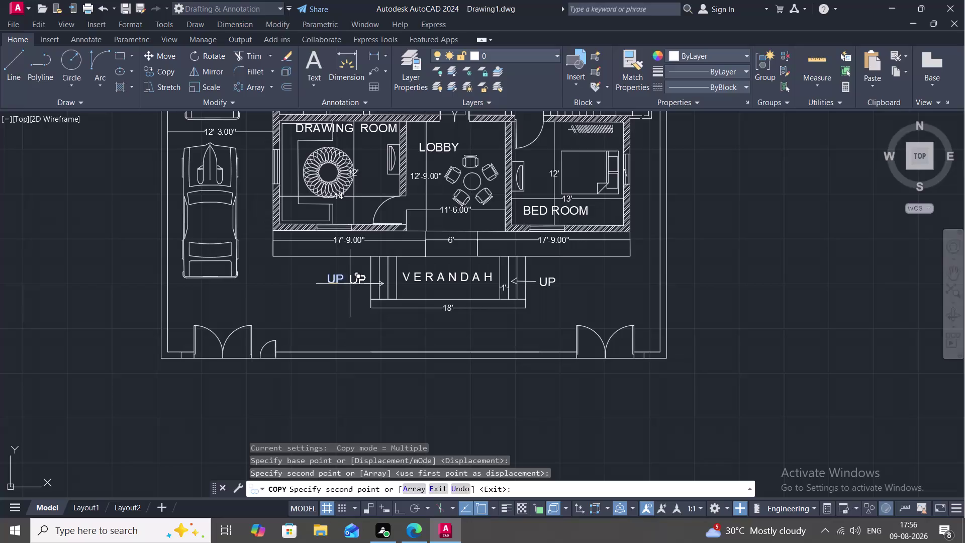
Cancel the copy and delete the duplicate UP label beside the verandah's left steps.
click(349, 284)
key(Escape)
click(329, 284)
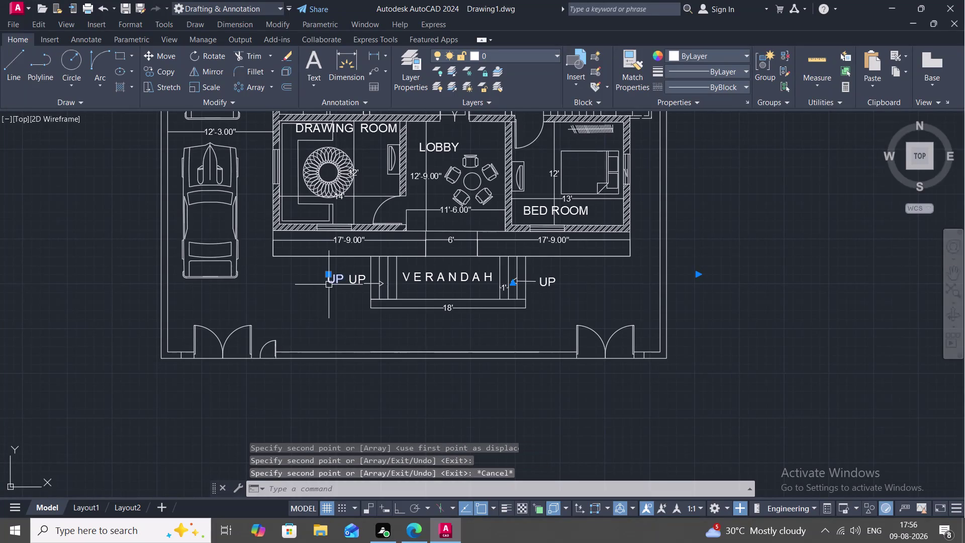
key(Delete)
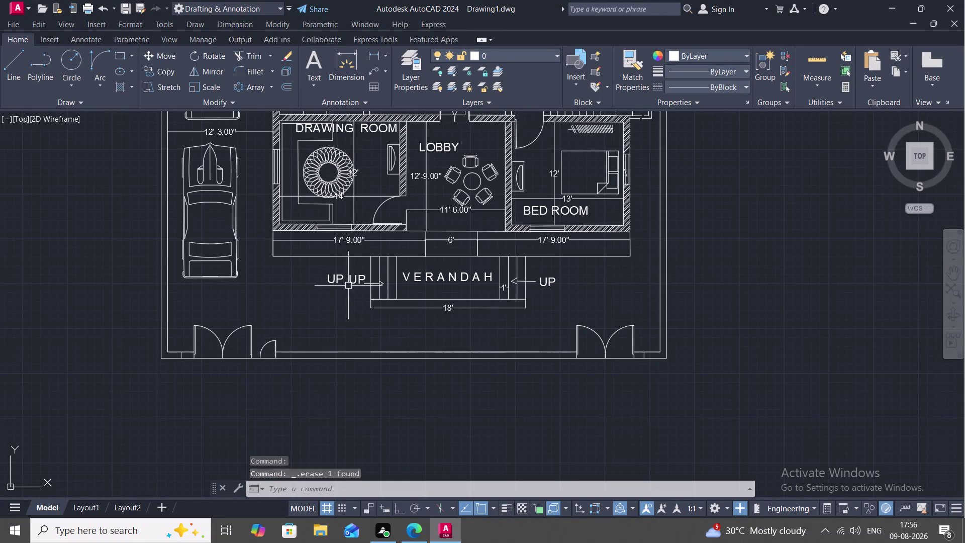
click(333, 281)
key(Delete)
Zoom to check the verandah and cancel the repeated erase.
scroll(down, 3)
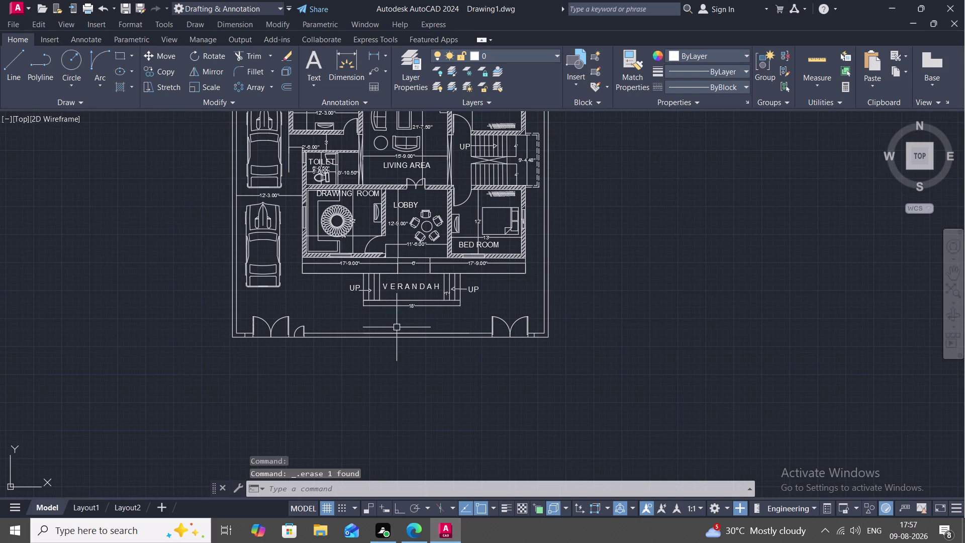
scroll(down, 3)
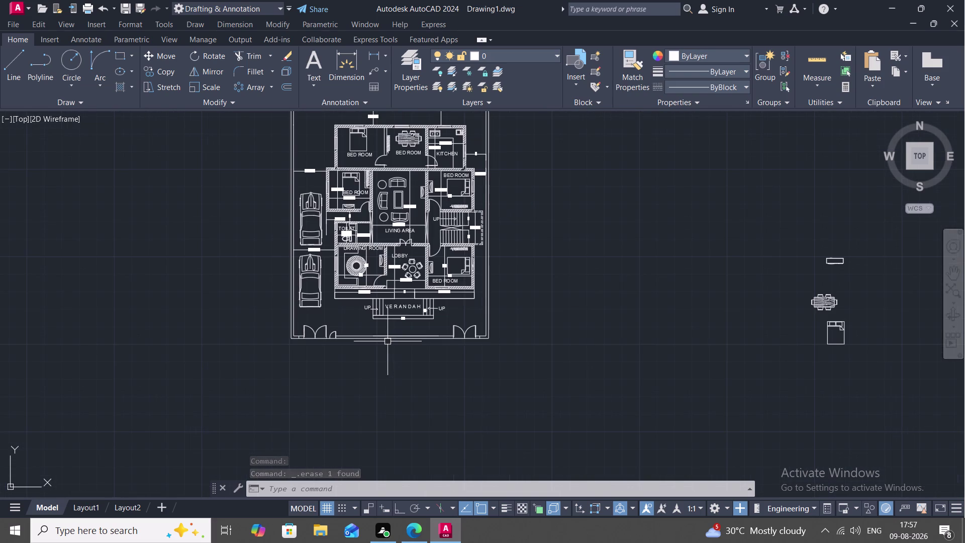
scroll(up, 3)
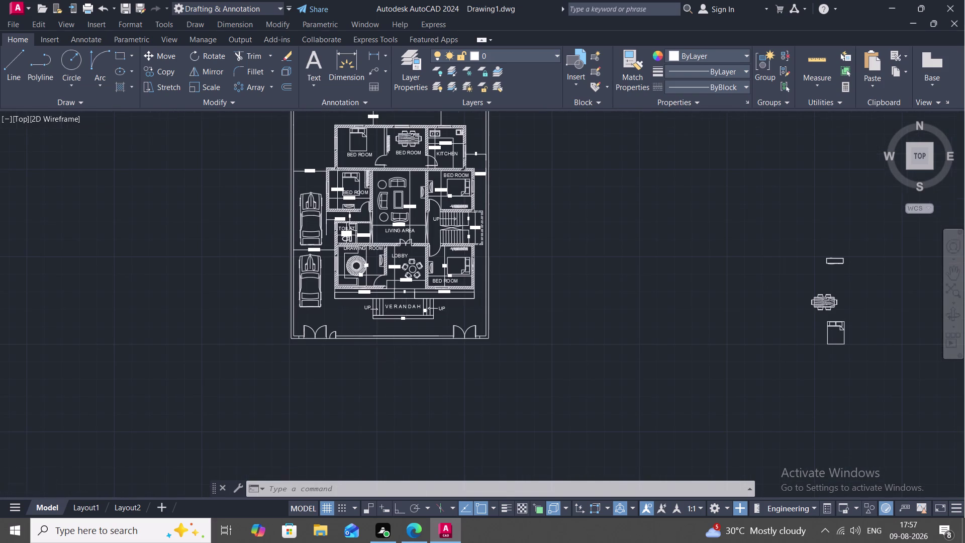
scroll(up, 3)
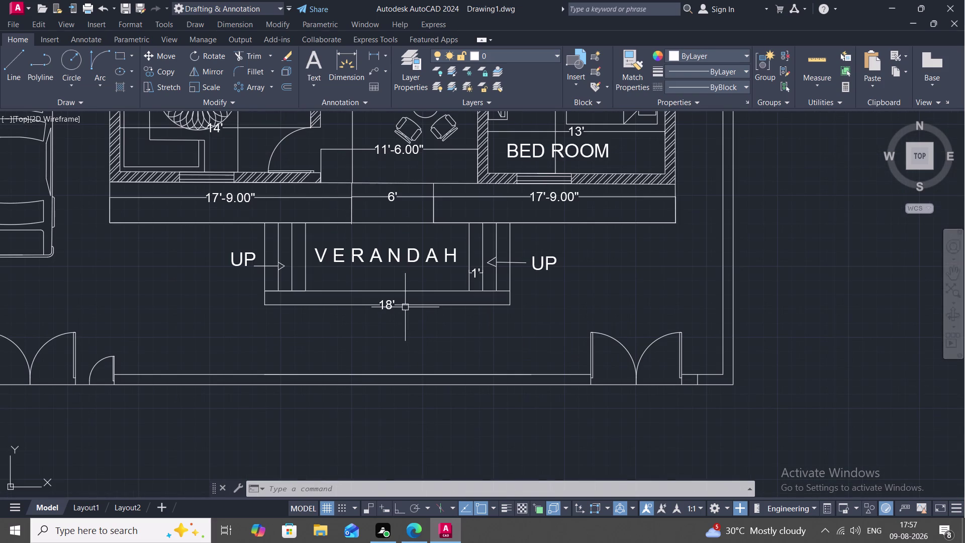
key(space)
key(Escape)
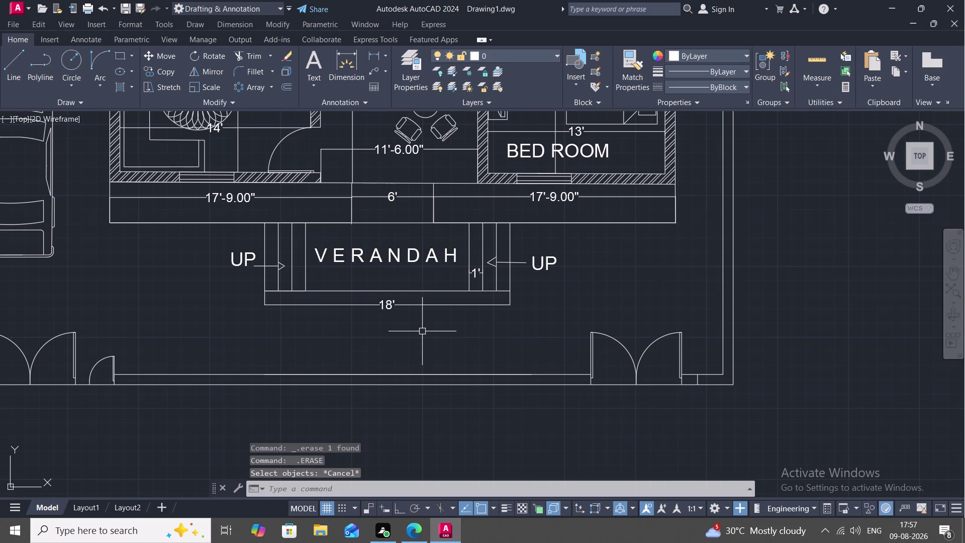
click(372, 51)
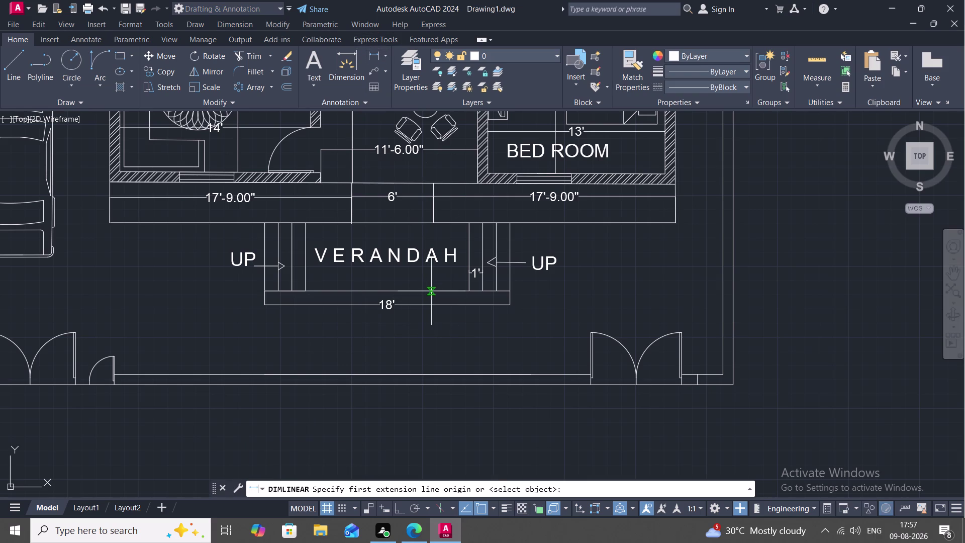
Add the 6'-1.50" dimension from the verandah front edge to the front boundary.
click(434, 290)
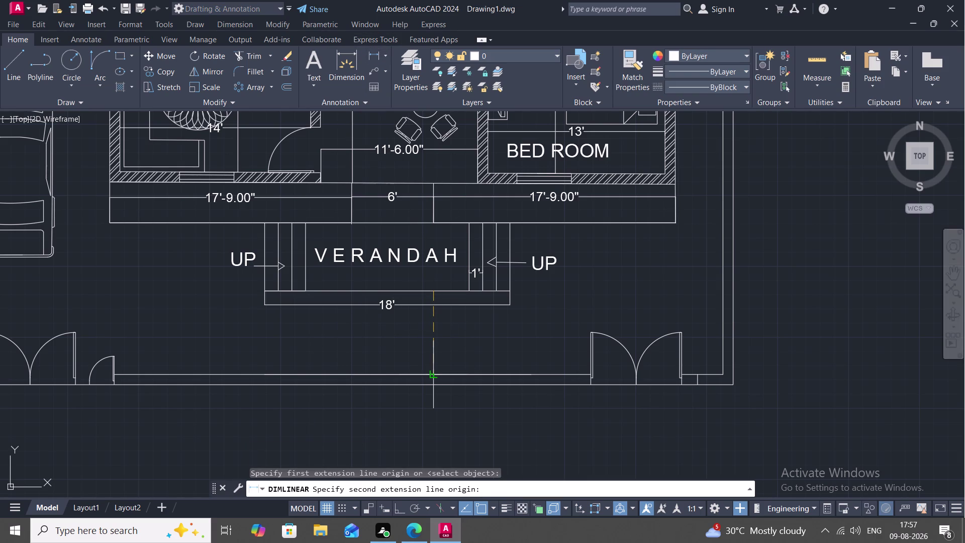
click(433, 373)
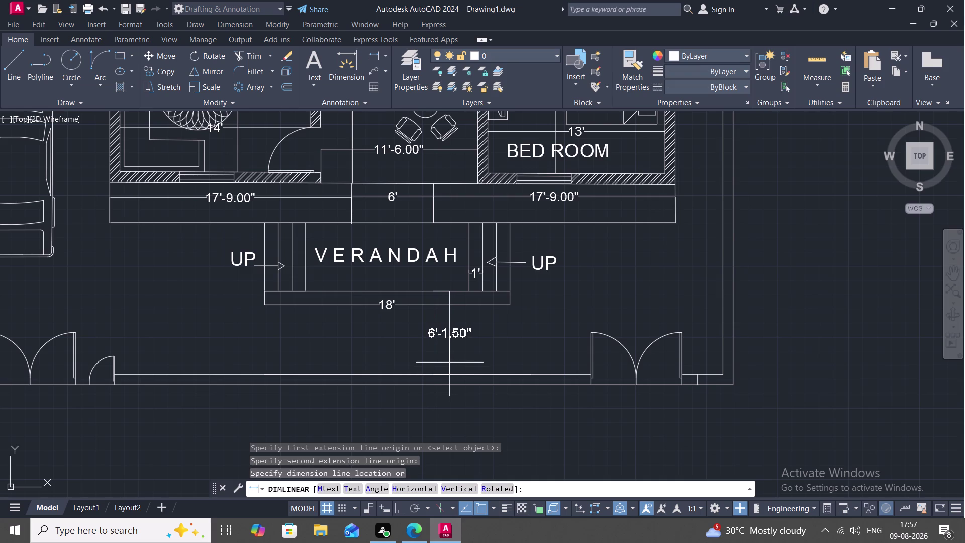
click(449, 362)
scroll(down, 3)
scroll(down, 3)
middle_drag(512, 383, 538, 431)
Start extending a line with EX, then cancel the extend.
text(E)
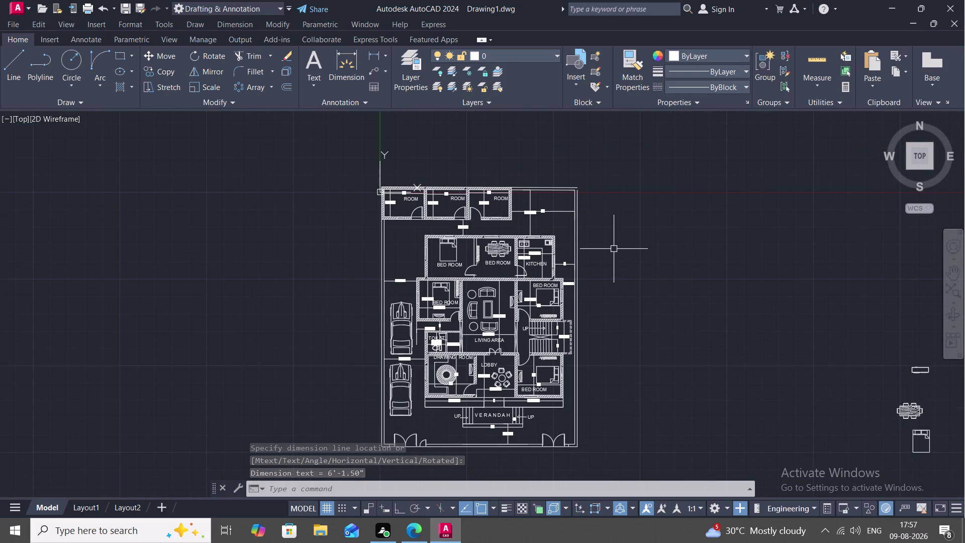
text(X)
key(space)
click(578, 229)
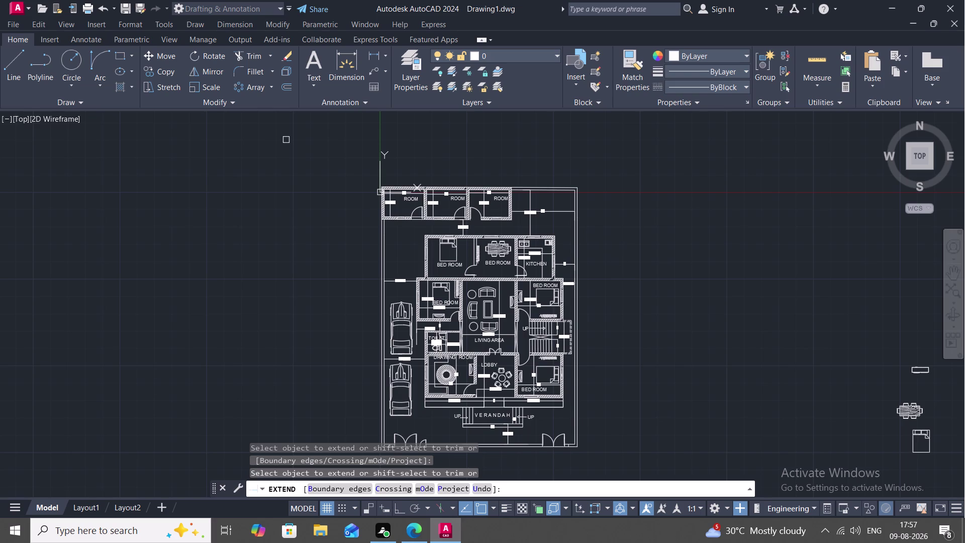
key(Escape)
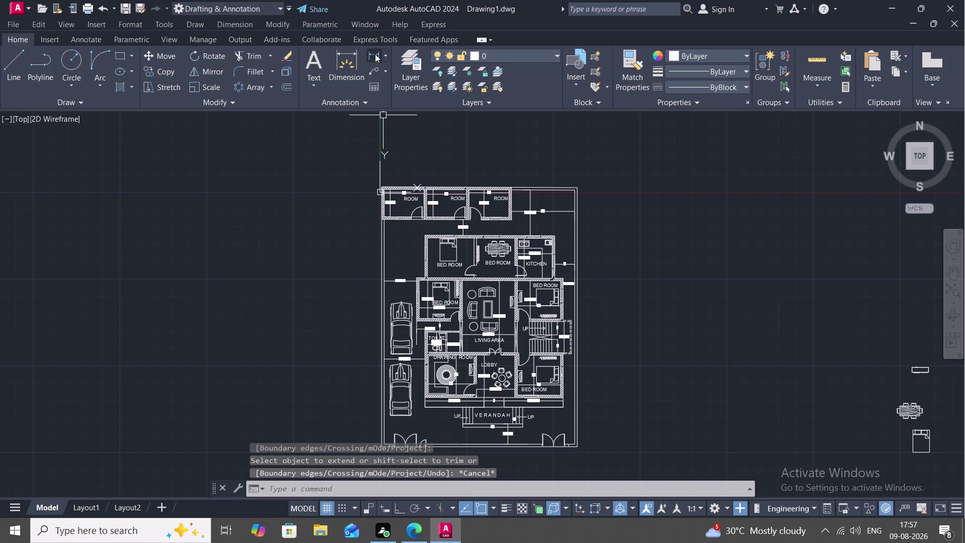
Dimension the plot's top corners with the overall 58'-9.00" width above the plan.
click(375, 50)
scroll(up, 3)
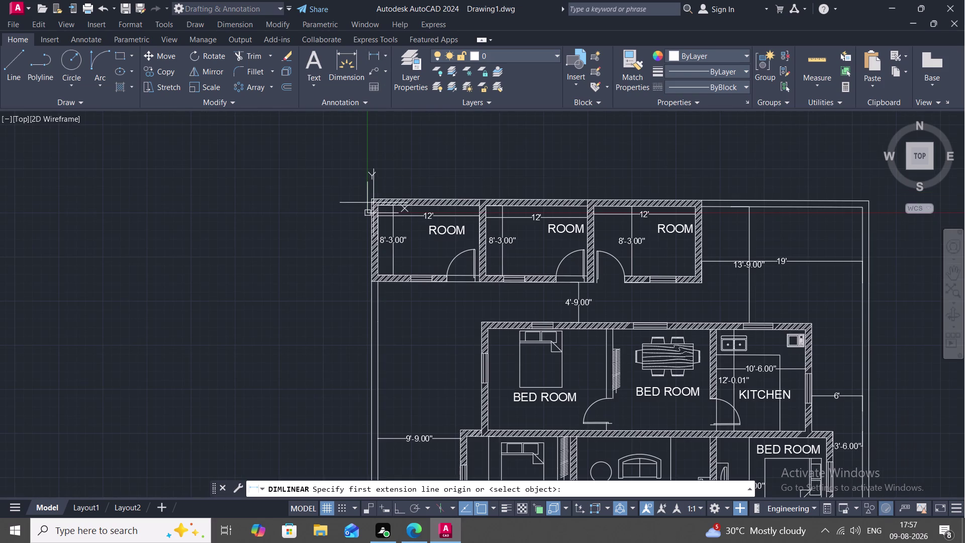
click(373, 199)
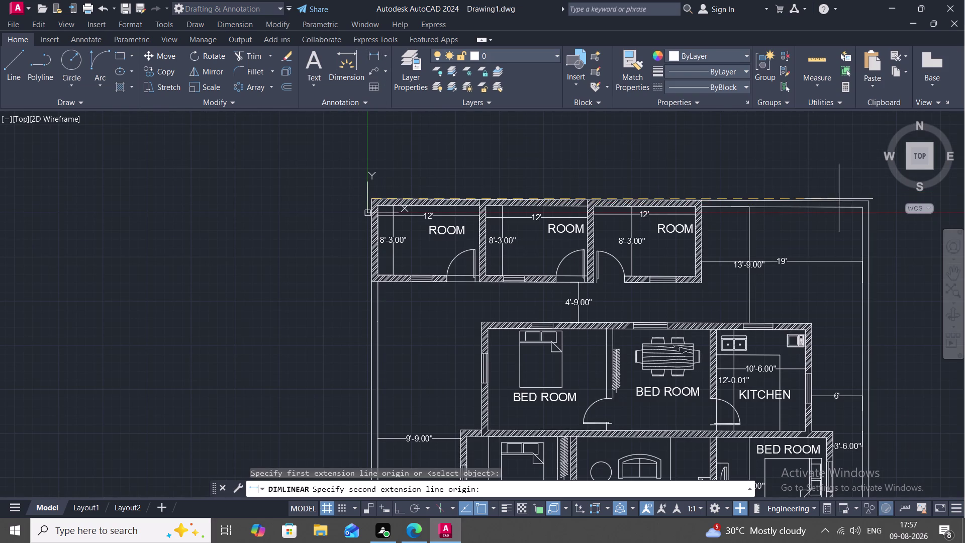
click(869, 202)
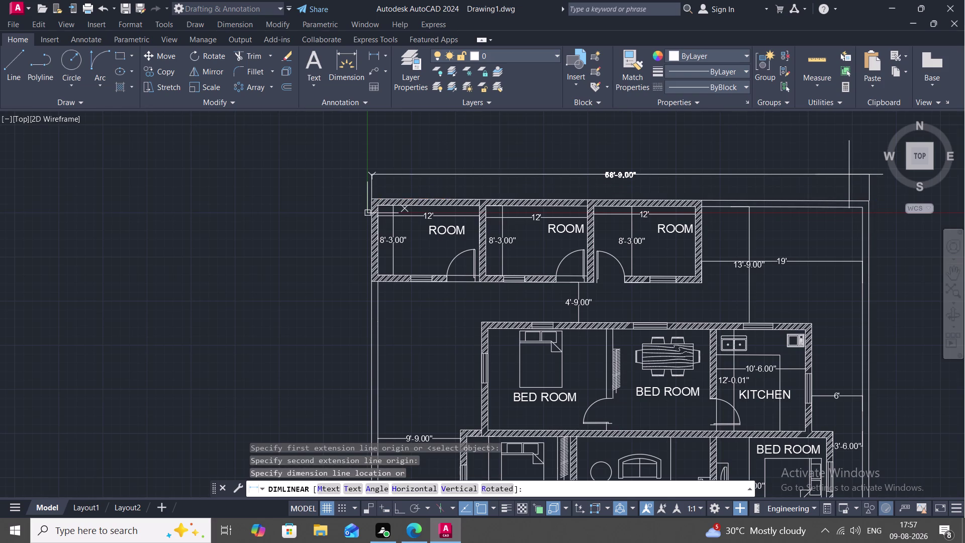
click(849, 174)
middle_drag(927, 334, 852, 288)
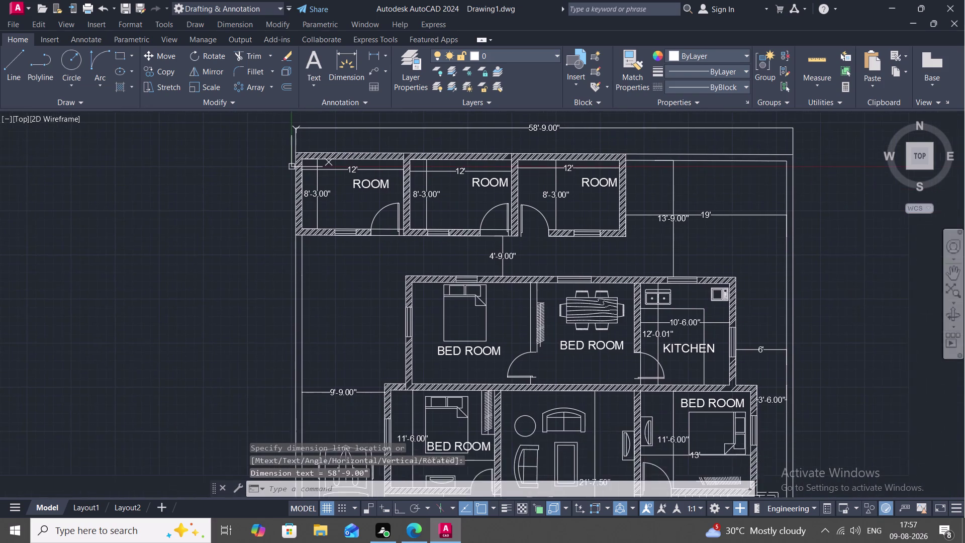
scroll(down, 3)
middle_drag(831, 333, 781, 247)
scroll(down, 3)
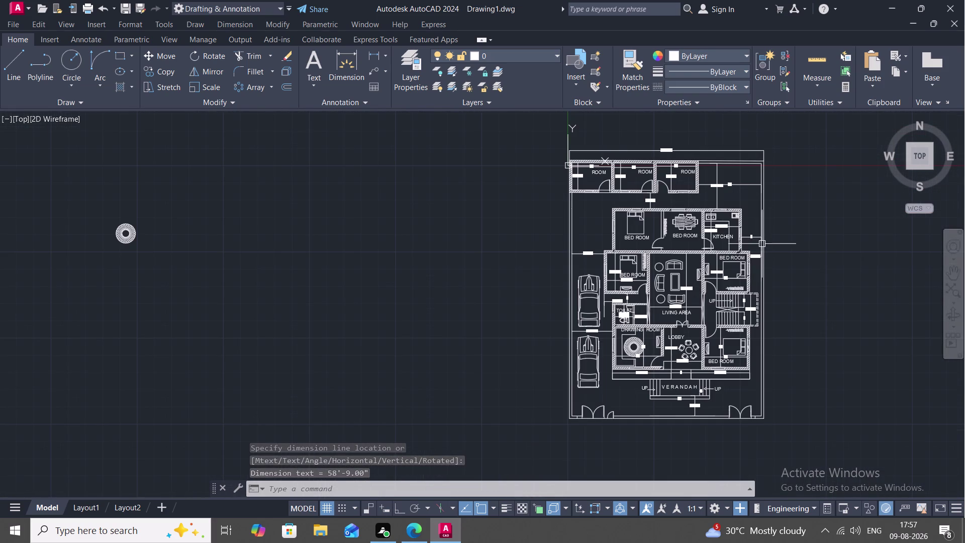
middle_drag(748, 258, 597, 259)
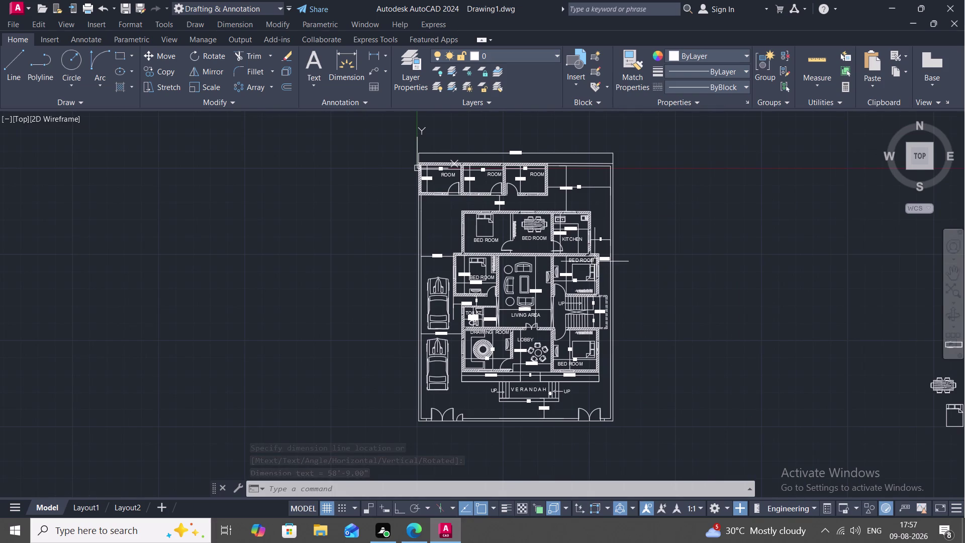
Save the drawing, dismissing the save settings dialog.
key(ctrl+s)
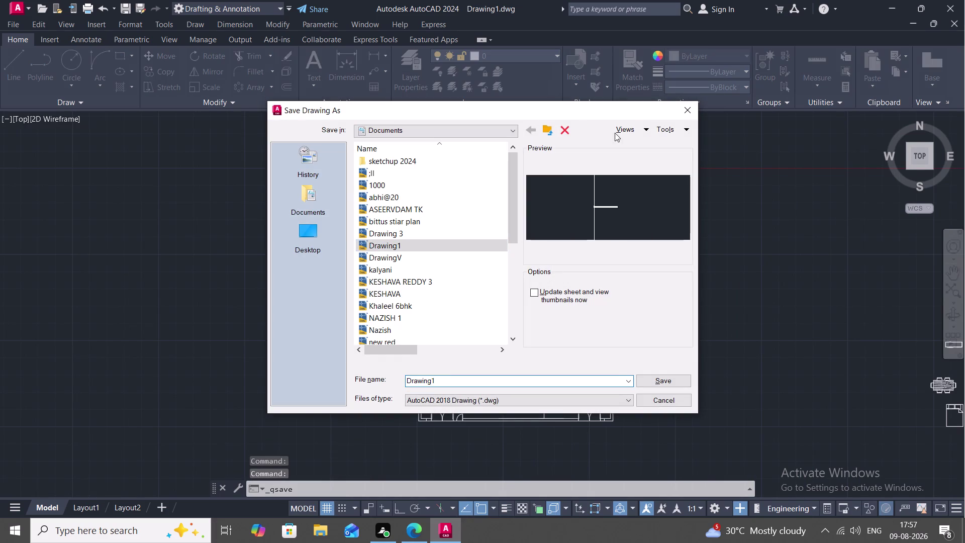
click(688, 108)
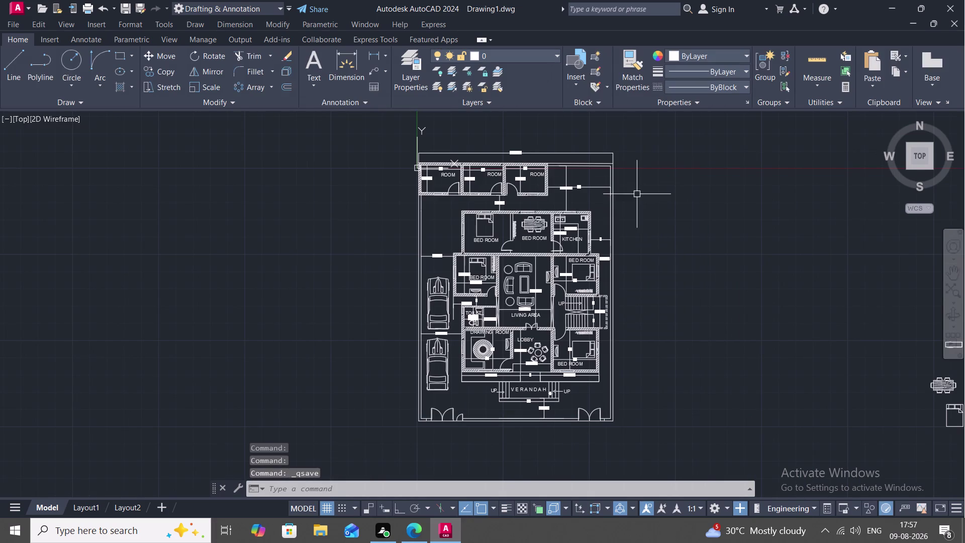
middle_drag(533, 131, 524, 179)
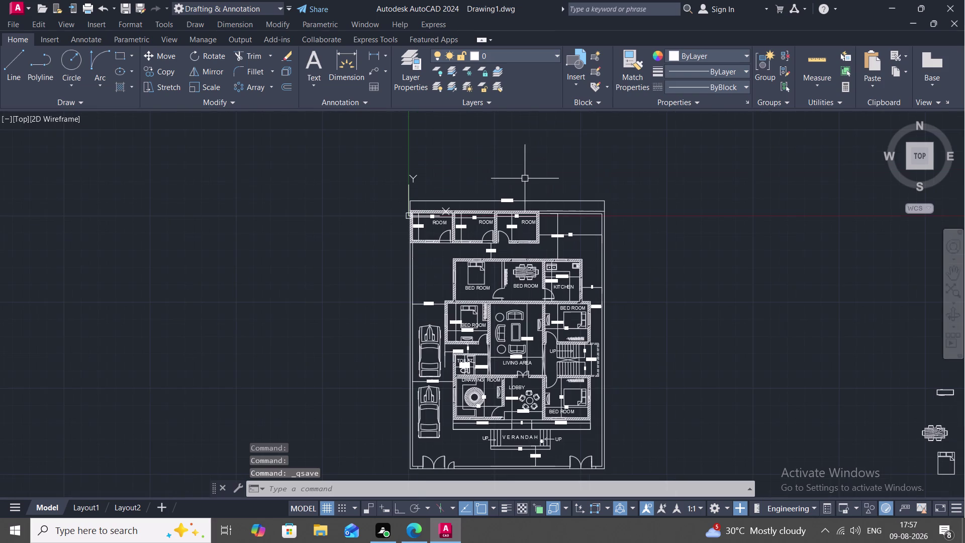
click(516, 437)
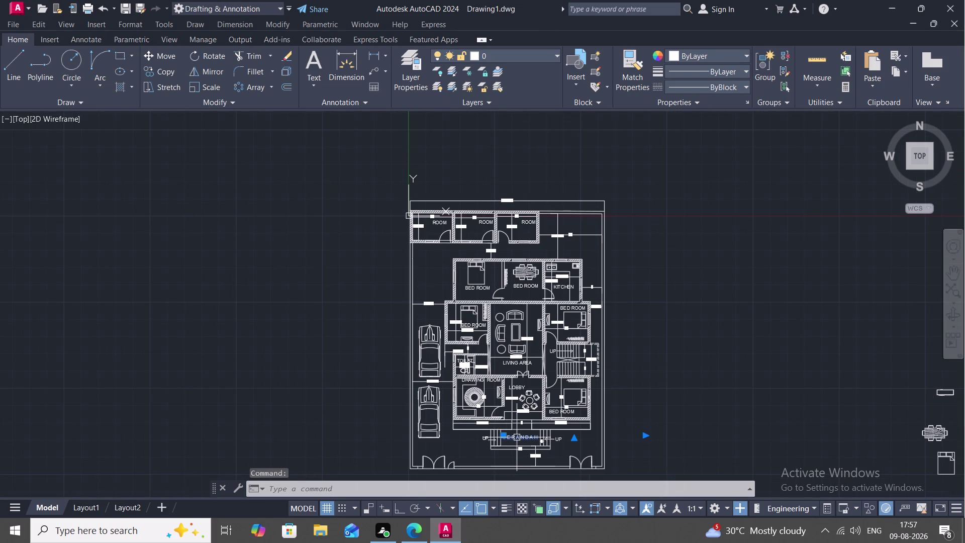
Copy the VERANDAH label to above the plan.
text(CO)
key(space)
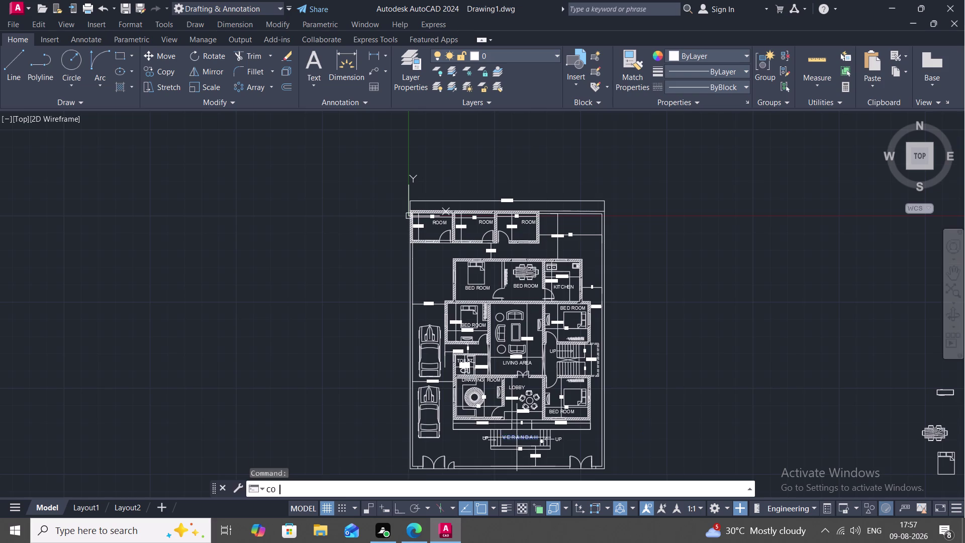
click(523, 438)
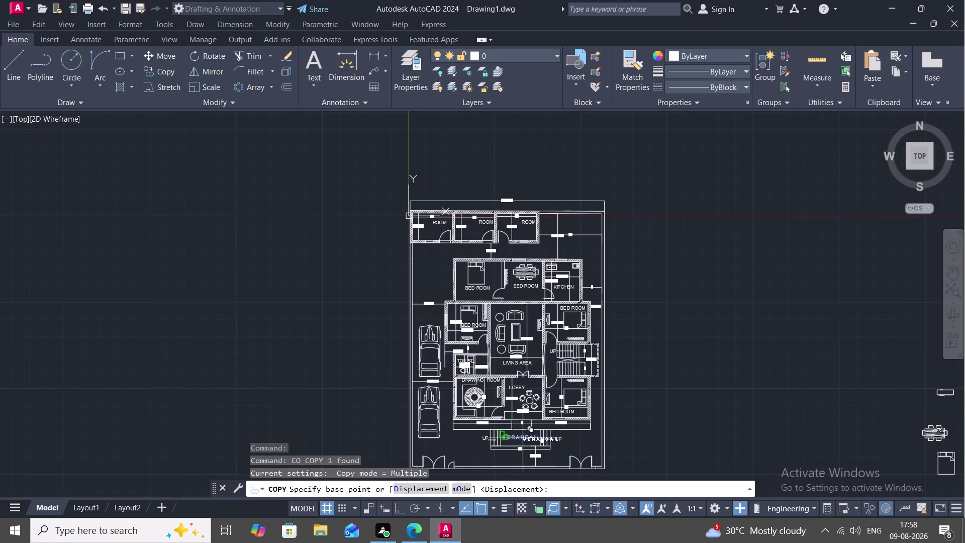
click(492, 174)
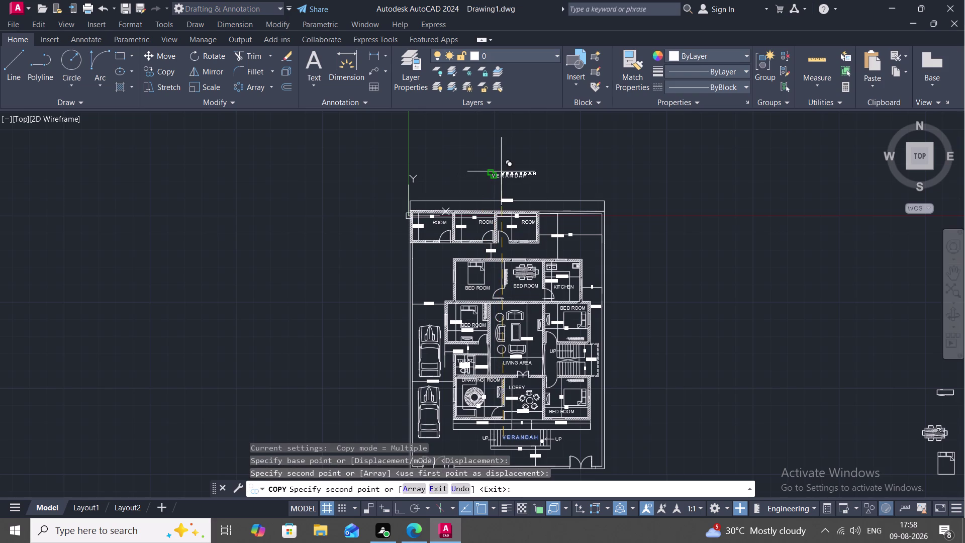
key(Escape)
Set the copied label's text height to 2'.
double_click(503, 175)
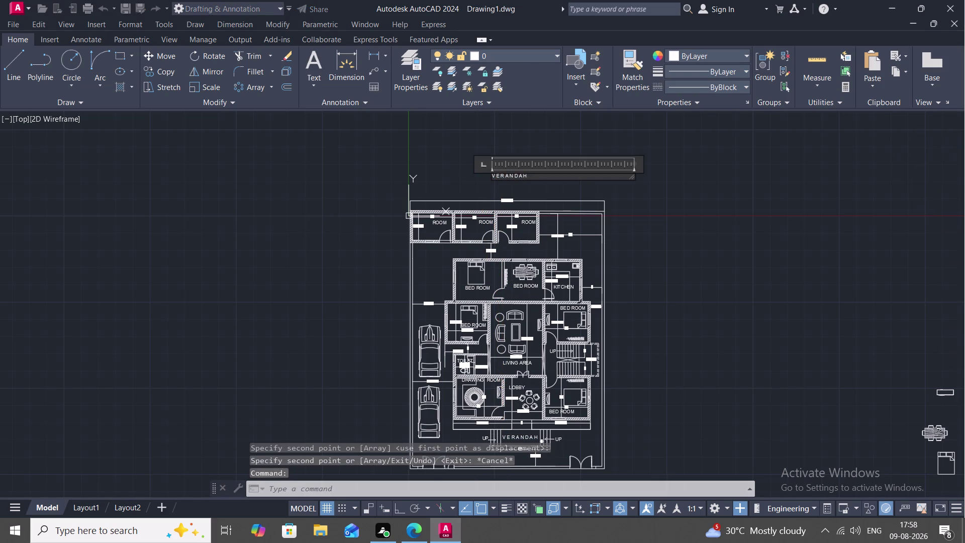
double_click(528, 175)
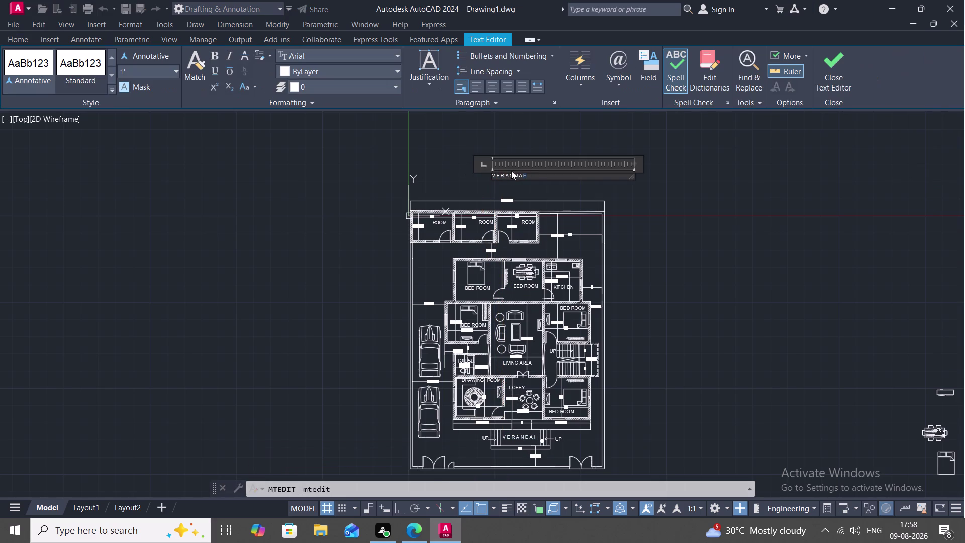
click(149, 70)
key(BackSpace)
text(2')
key(Return)
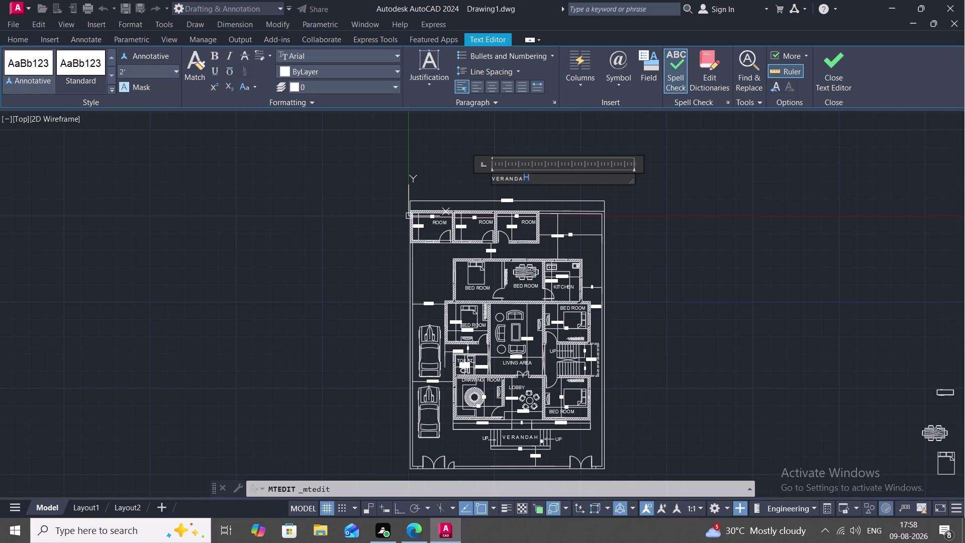
scroll(up, 3)
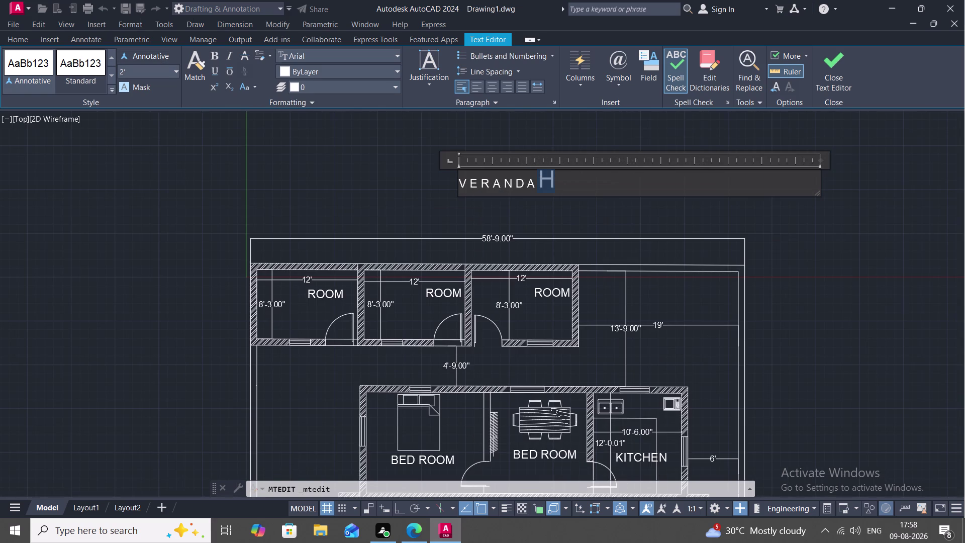
key(Escape)
Replace the label's VERANDAH text with 'RESIDENTIAL PLAN'.
double_click(536, 179)
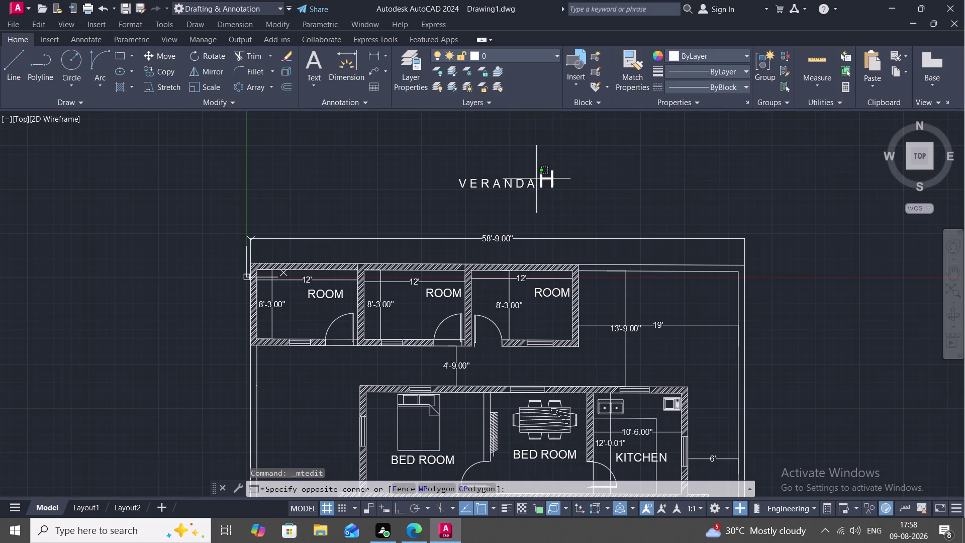
key(Escape)
double_click(548, 177)
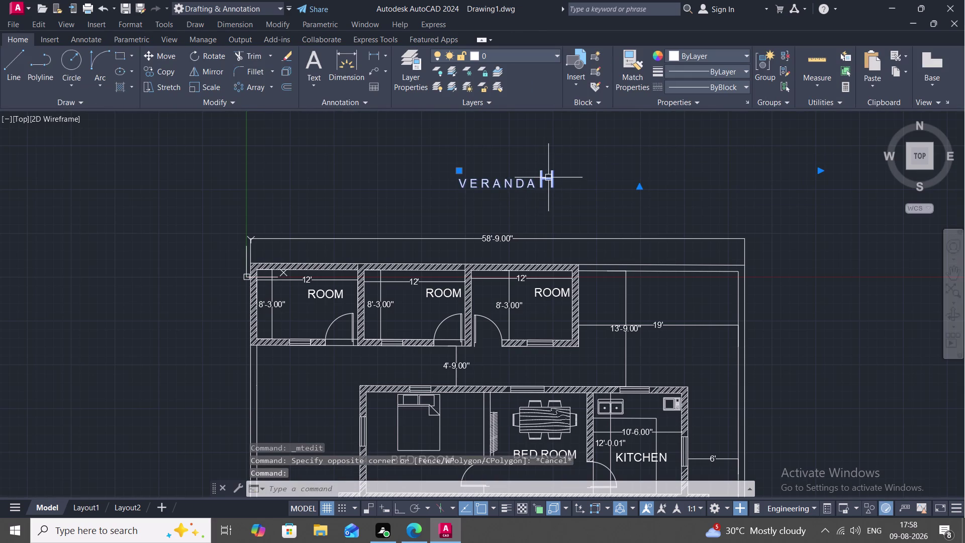
click(537, 182)
key(BackSpace)
key(BackSpace)
key(BackSpace)
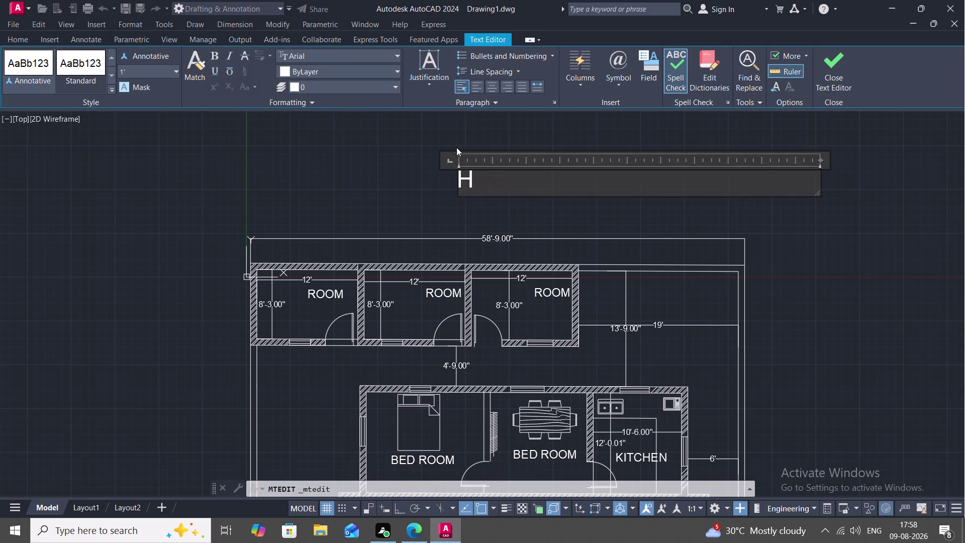
click(472, 189)
key(BackSpace)
text(R)
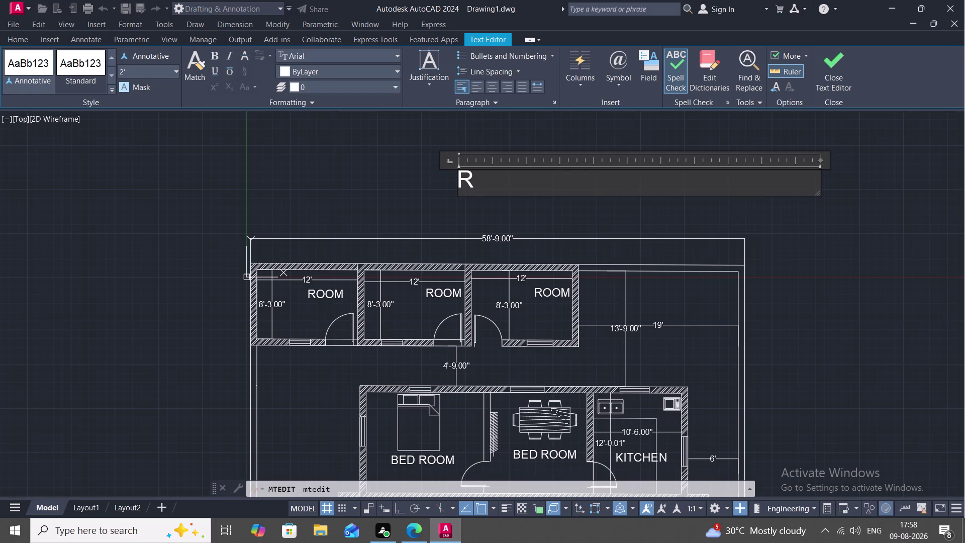
text(ESID)
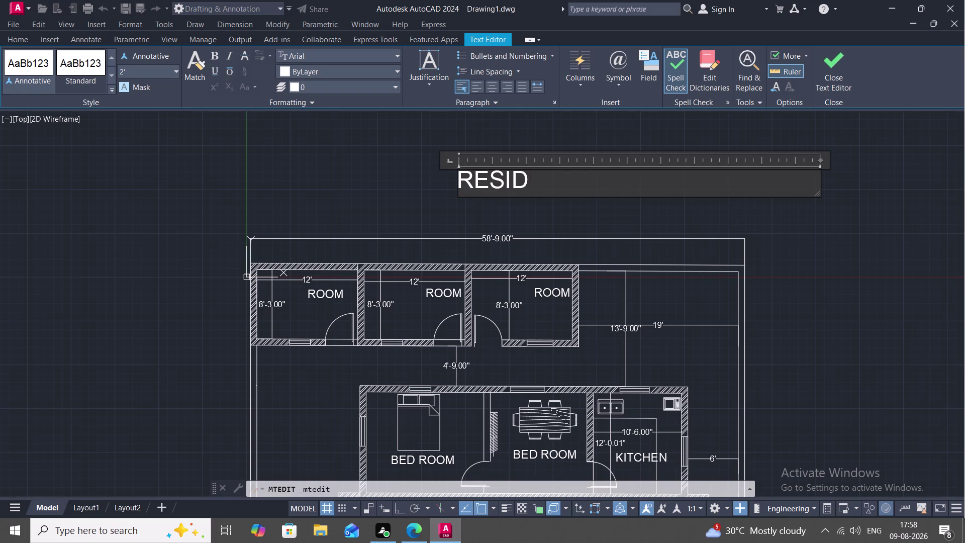
text(ENTI)
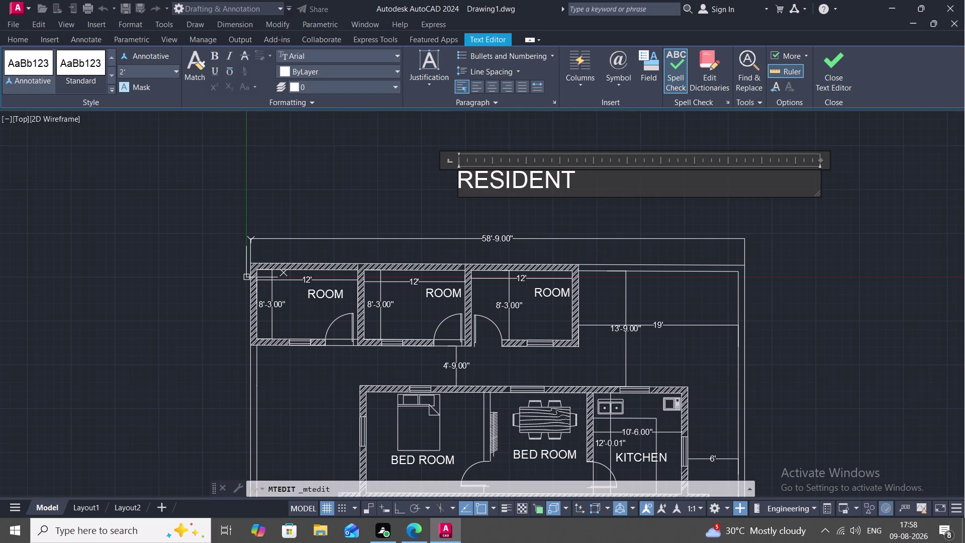
text(AL)
key(space)
text(PLAN)
key(space)
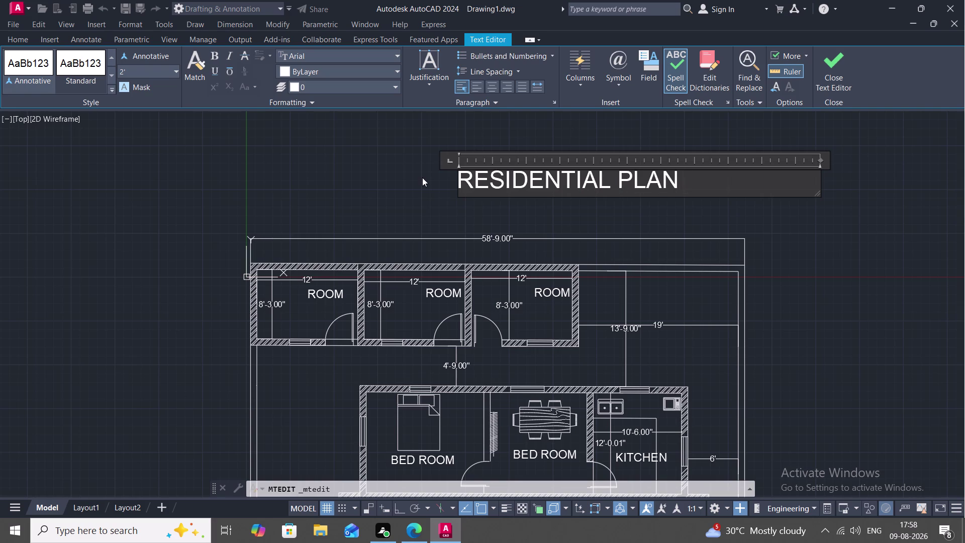
key(Escape)
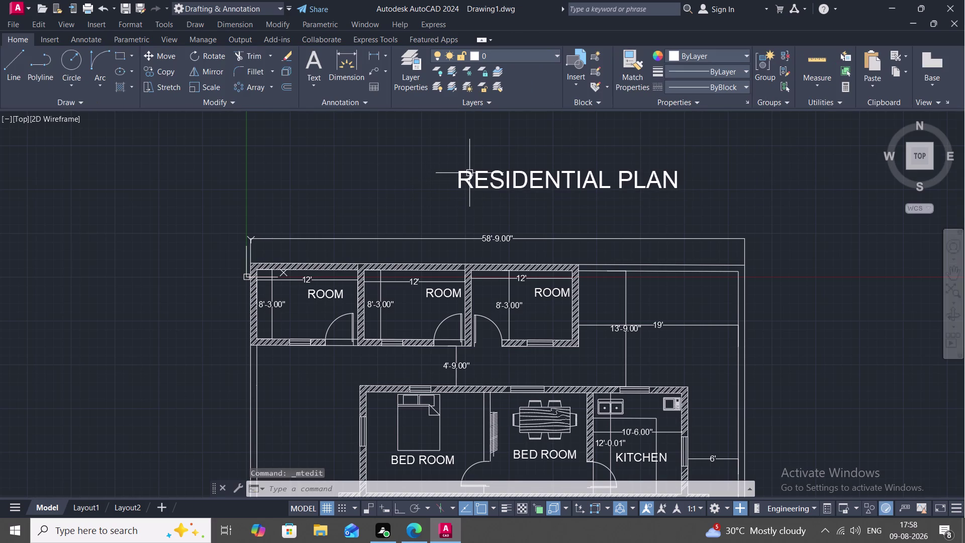
Move the RESIDENTIAL PLAN title to centre it above the overall dimension.
key(m)
click(476, 174)
key(space)
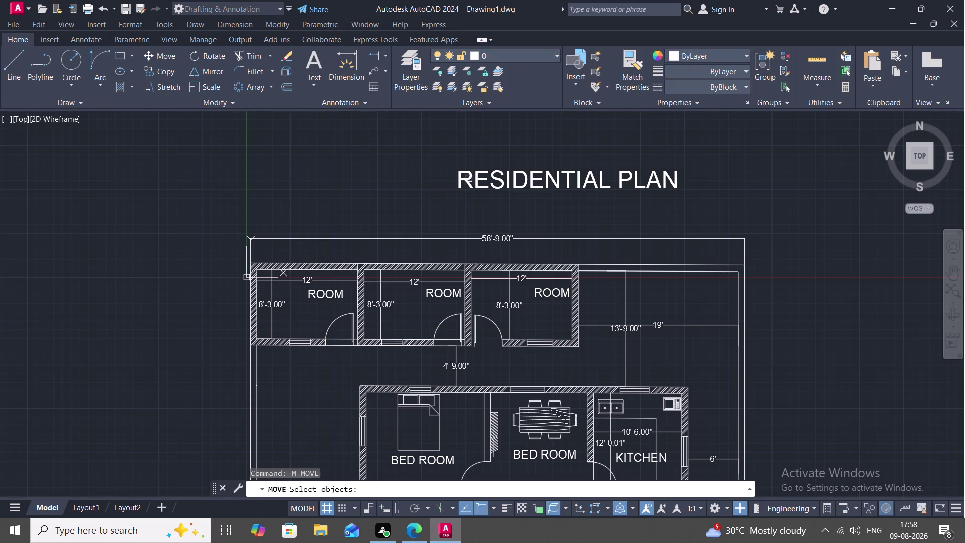
click(467, 178)
right_click(467, 179)
drag(467, 178, 461, 178)
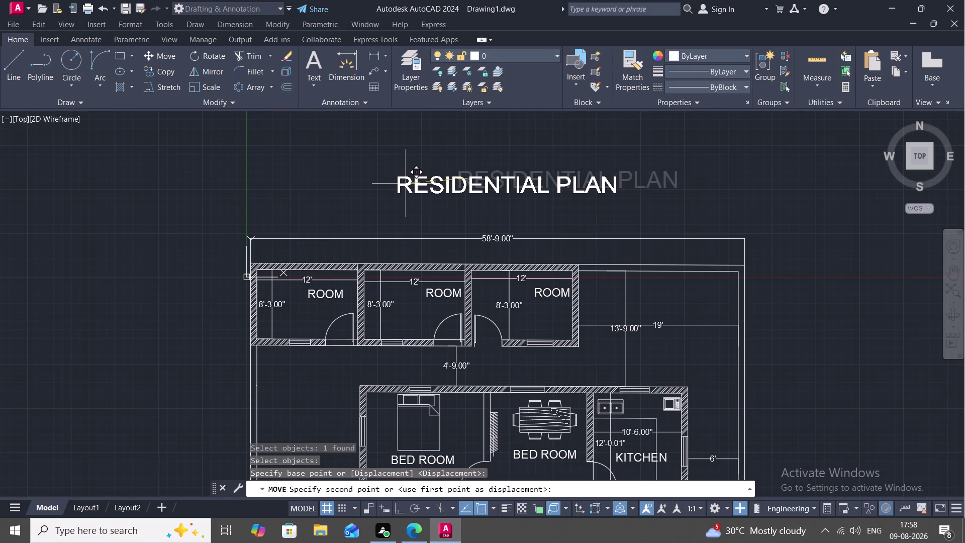
click(405, 184)
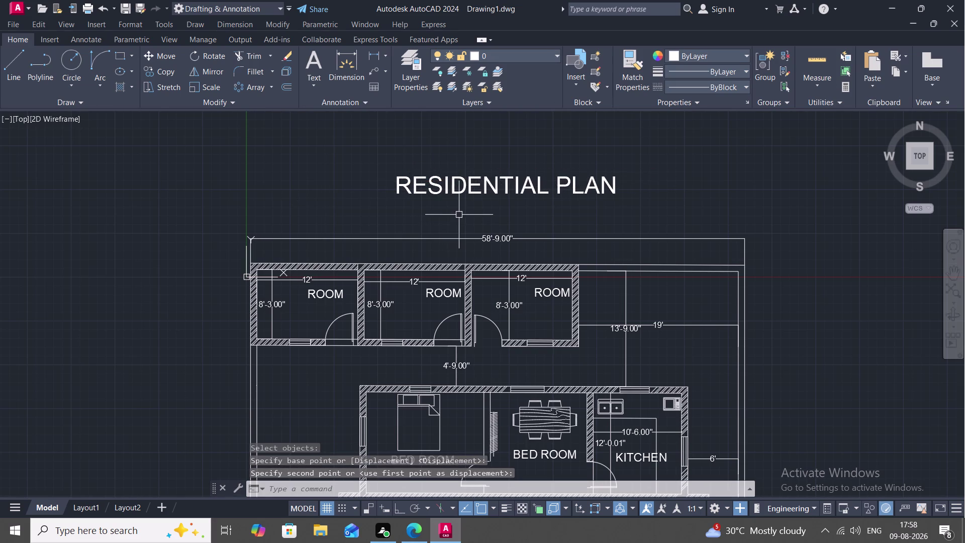
middle_drag(461, 207, 459, 173)
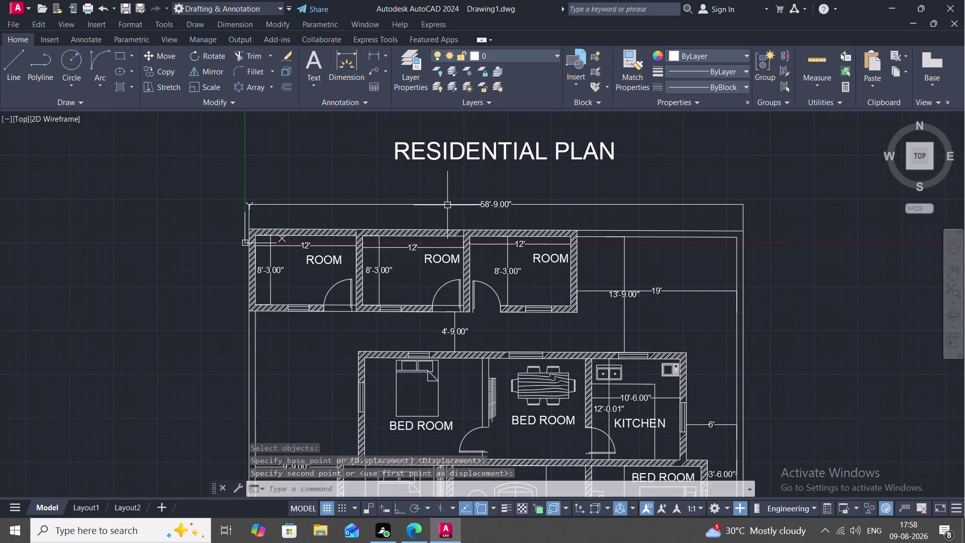
Trim four stray line segments near the middle room, including one by the 4'-9.00" dimension.
text(TR)
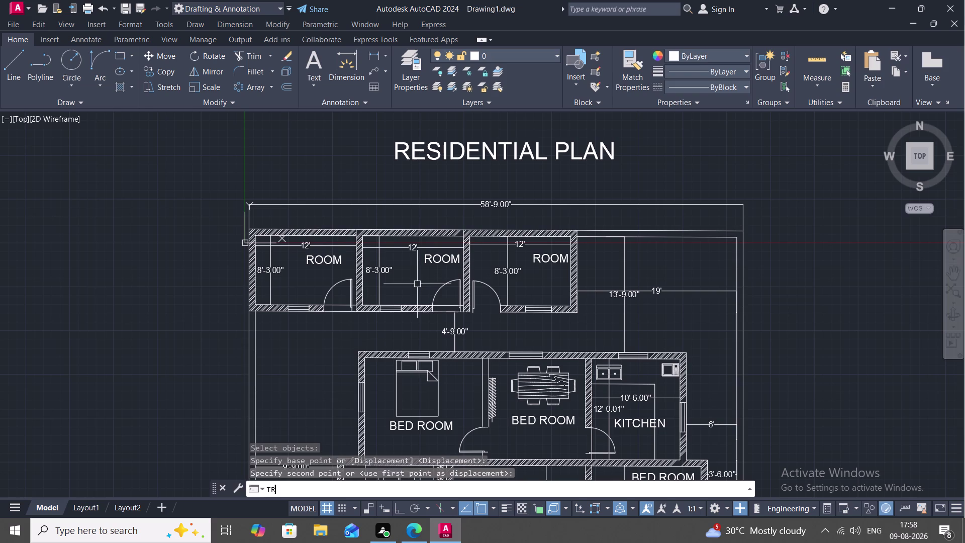
key(space)
scroll(up, 3)
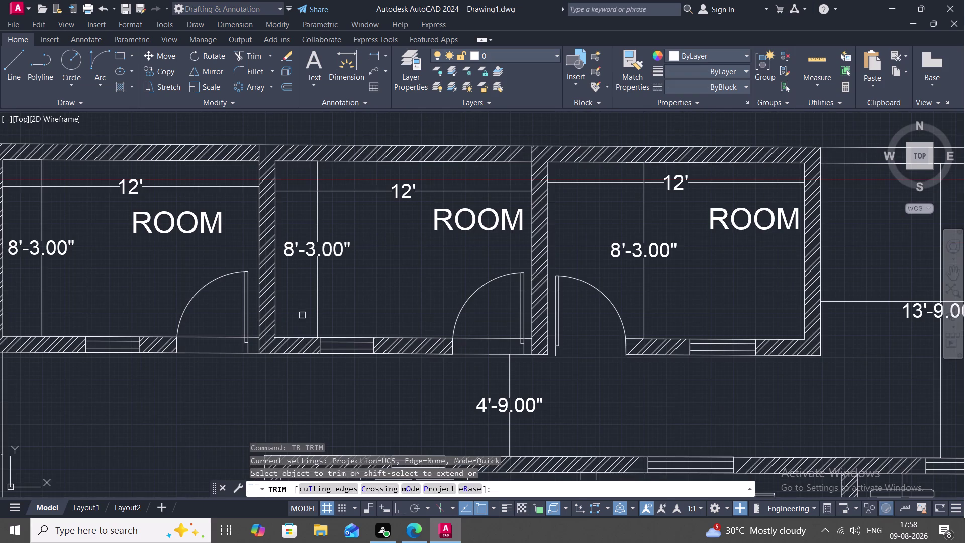
click(209, 337)
click(213, 352)
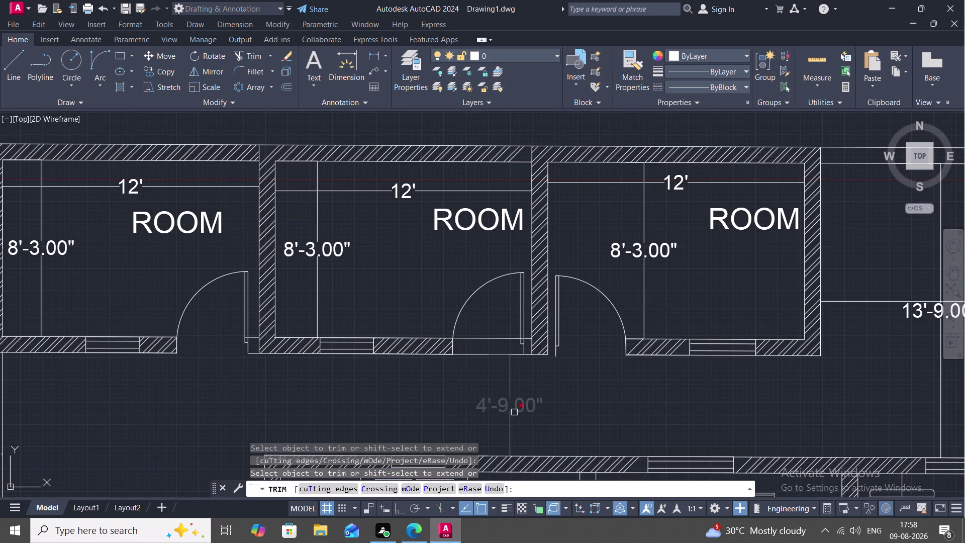
click(495, 335)
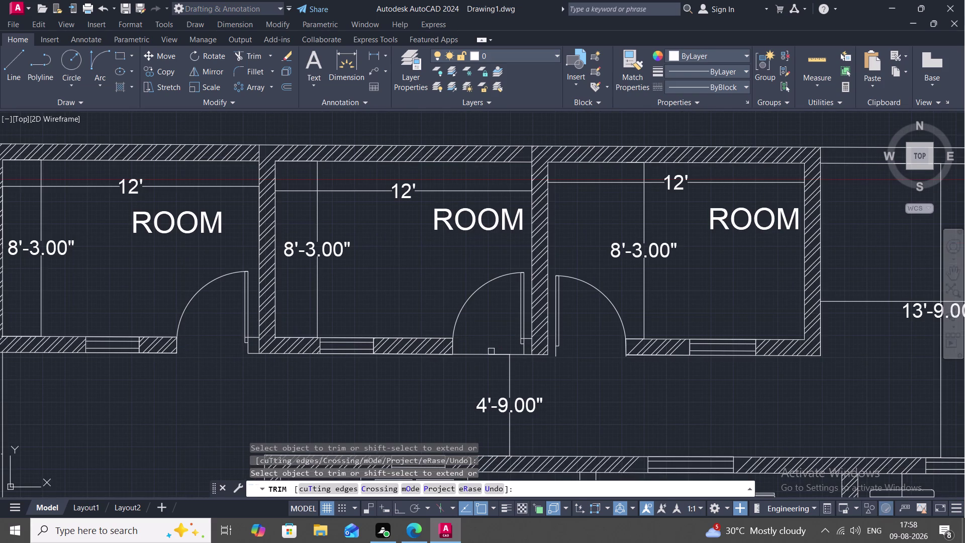
click(485, 355)
key(Escape)
scroll(down, 3)
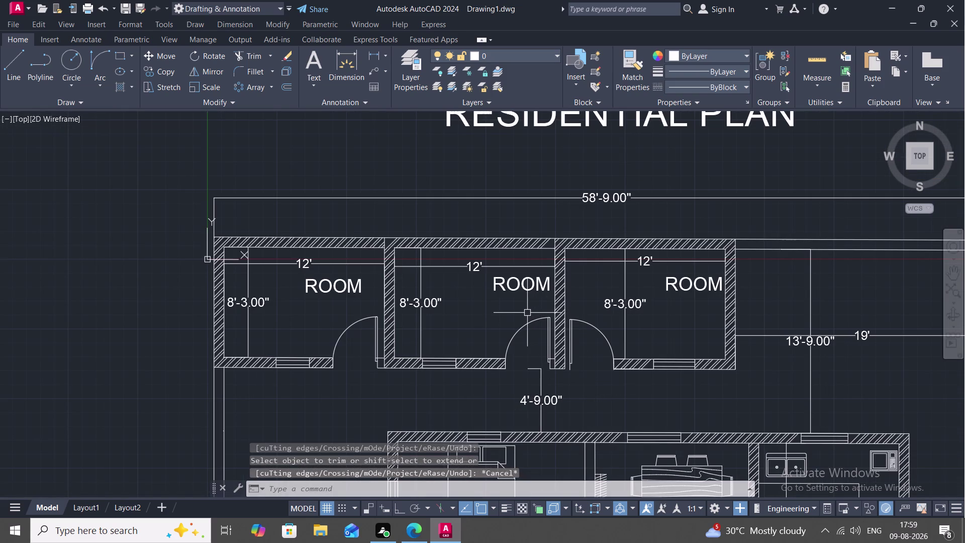
Copy the middle ROOM label to two spots below the top rooms.
text(CO)
key(space)
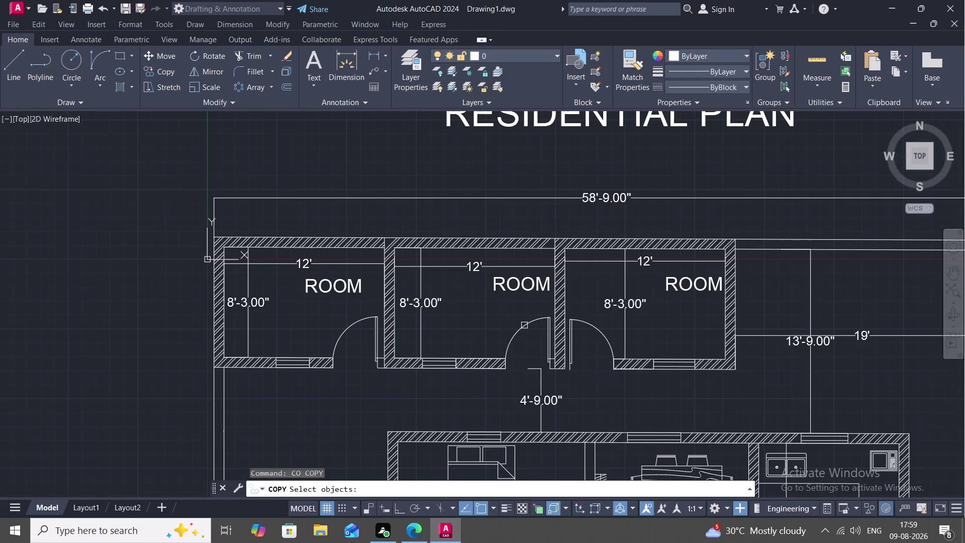
click(528, 288)
right_click(527, 288)
click(528, 288)
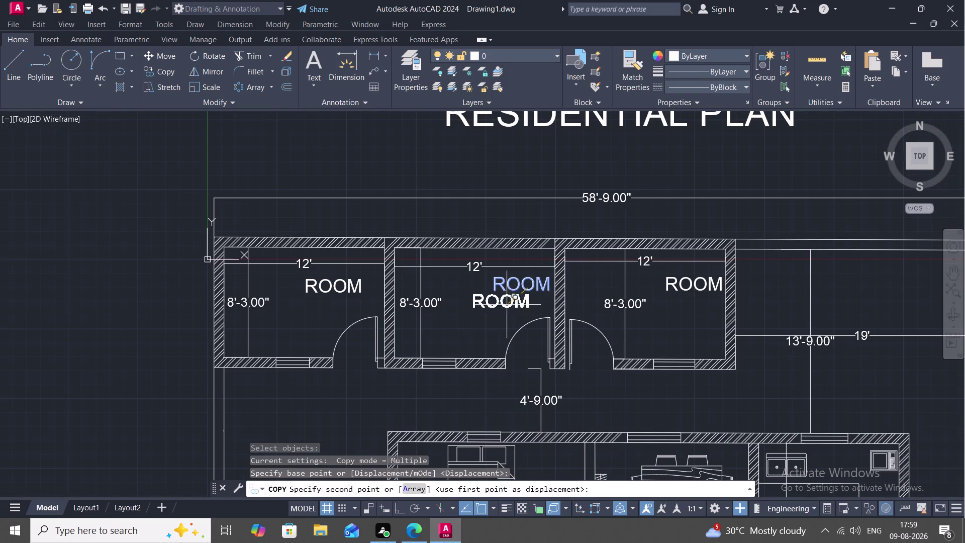
click(301, 381)
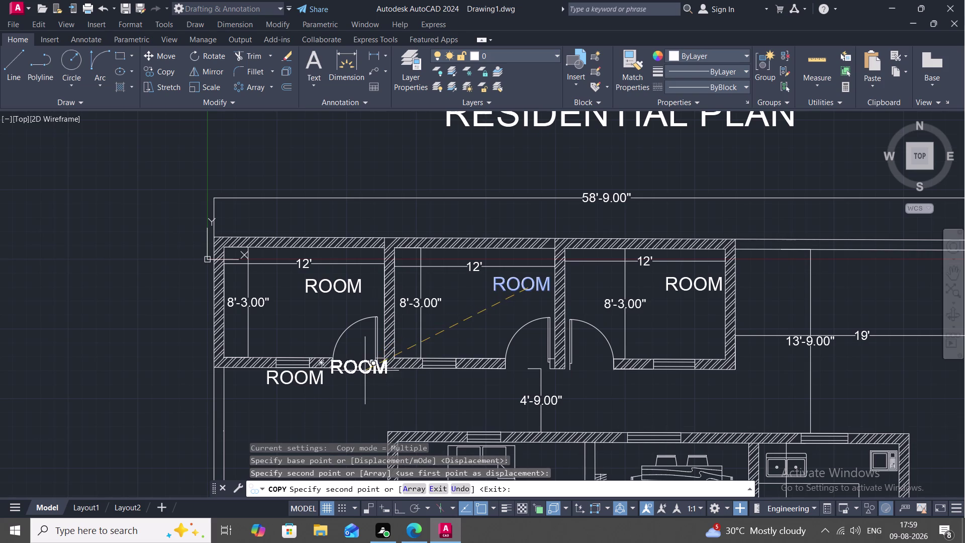
click(388, 365)
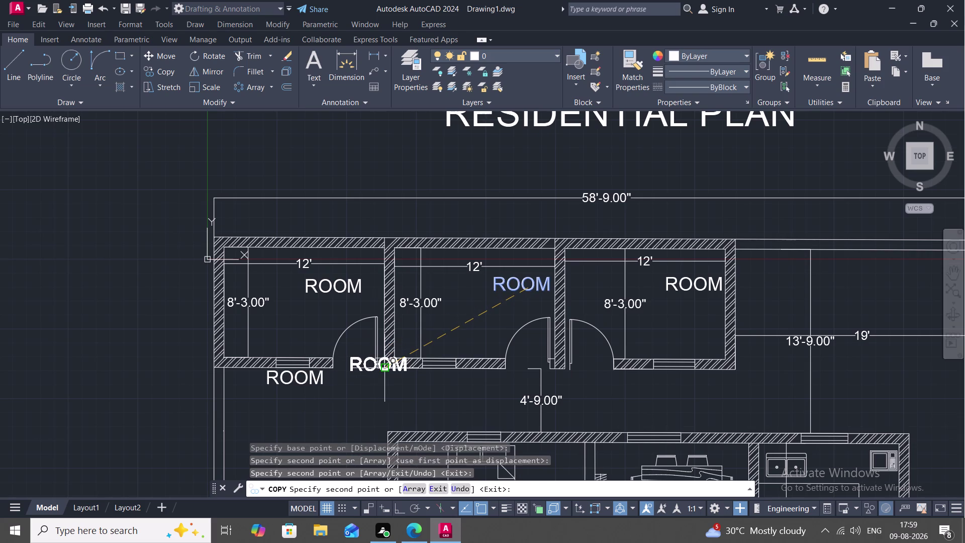
key(Escape)
Retype the copied ROOM label as 'W' under the first room's window.
double_click(309, 378)
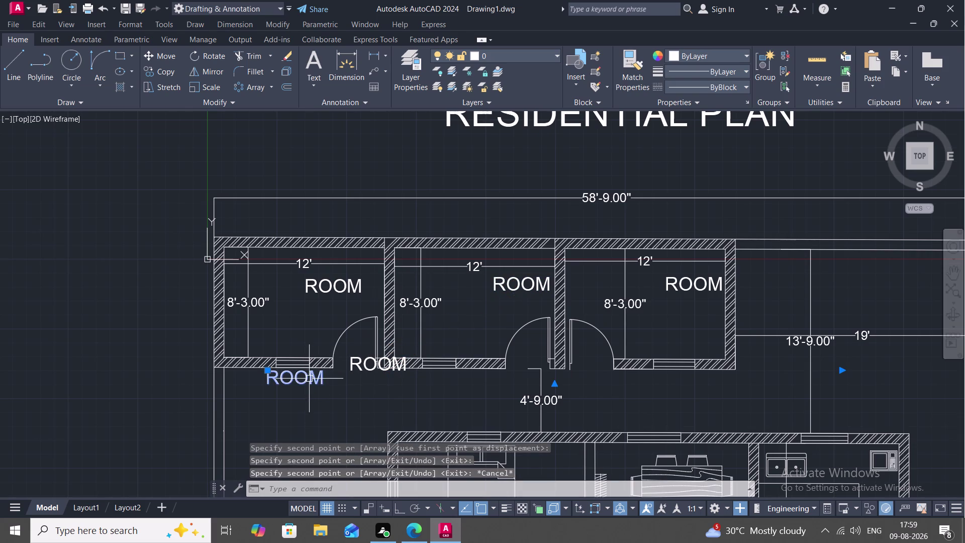
click(336, 377)
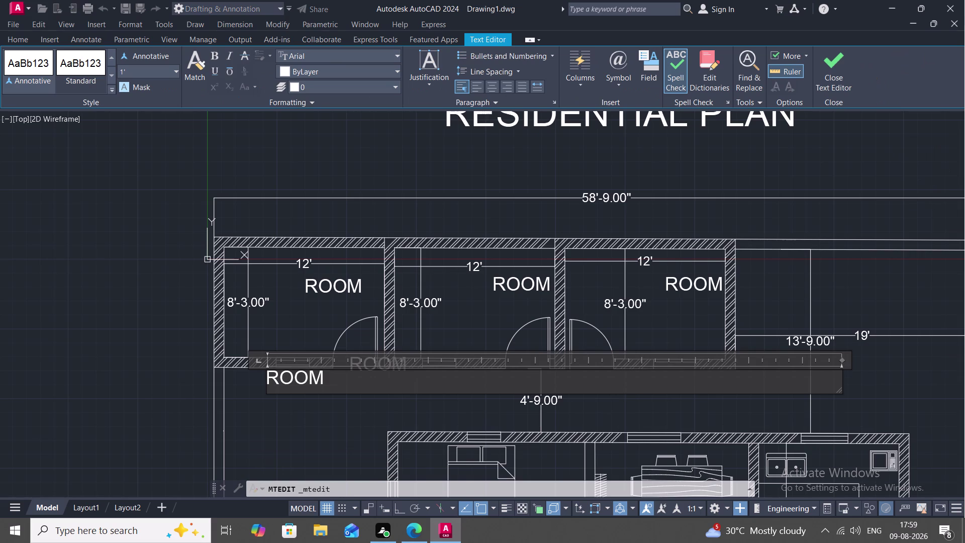
key(BackSpace)
key(BackSpace)
key(BackSpace)
key(BackSpace)
key(BackSpace)
key(w)
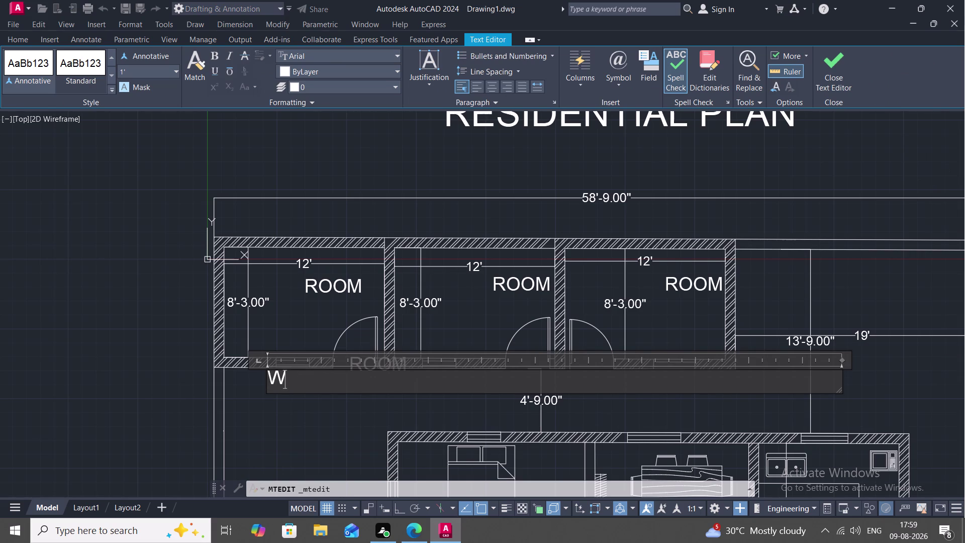
click(289, 414)
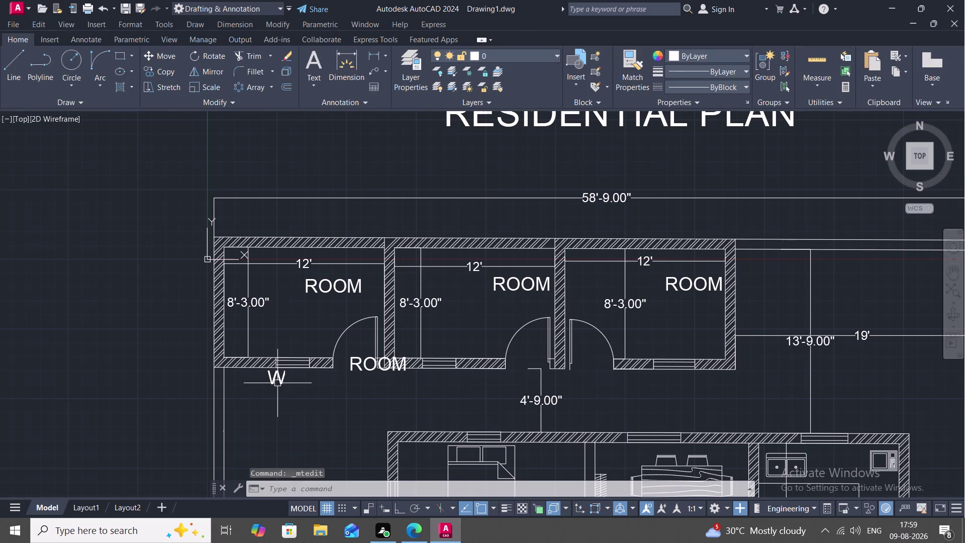
Copy the W label to the second room's window and the middle and right lower windows.
text(CO)
key(space)
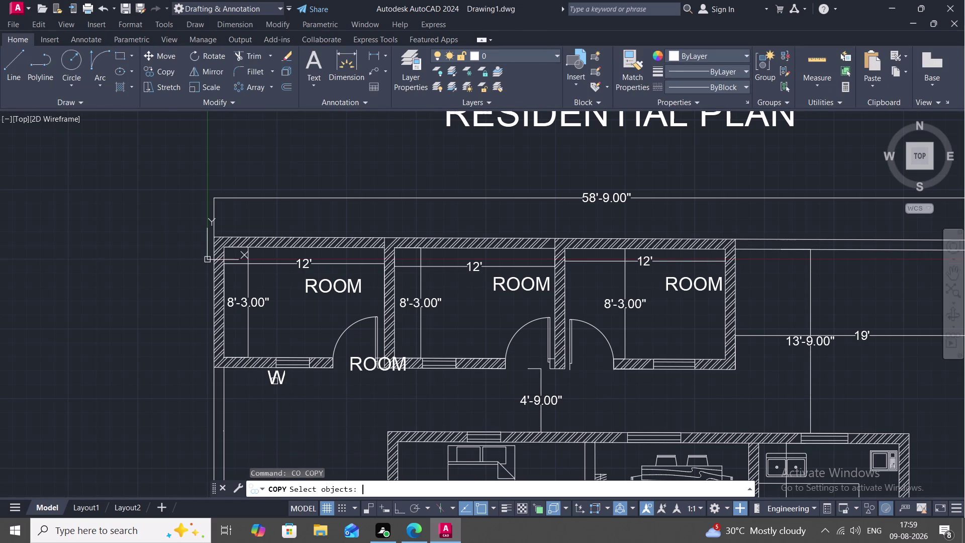
click(274, 381)
click(278, 376)
right_click(278, 376)
click(278, 376)
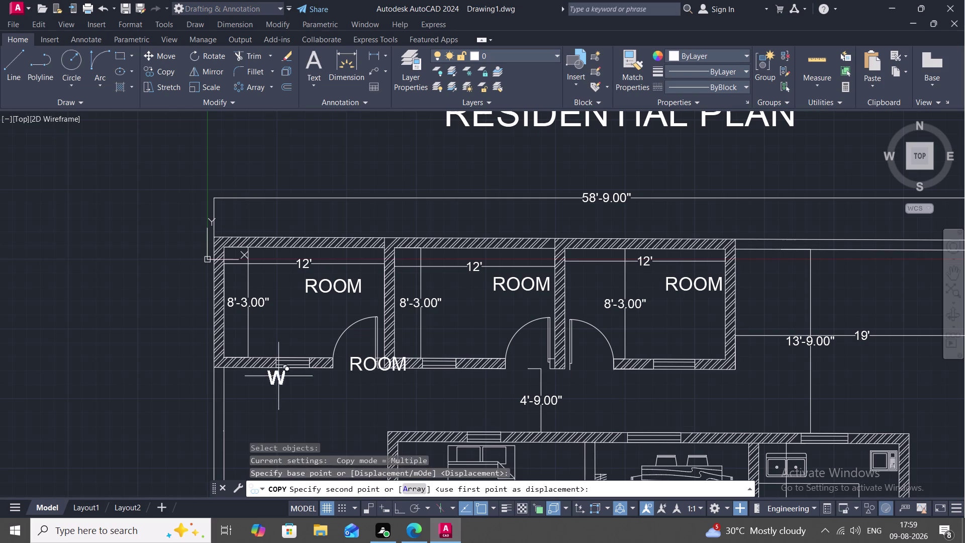
click(443, 377)
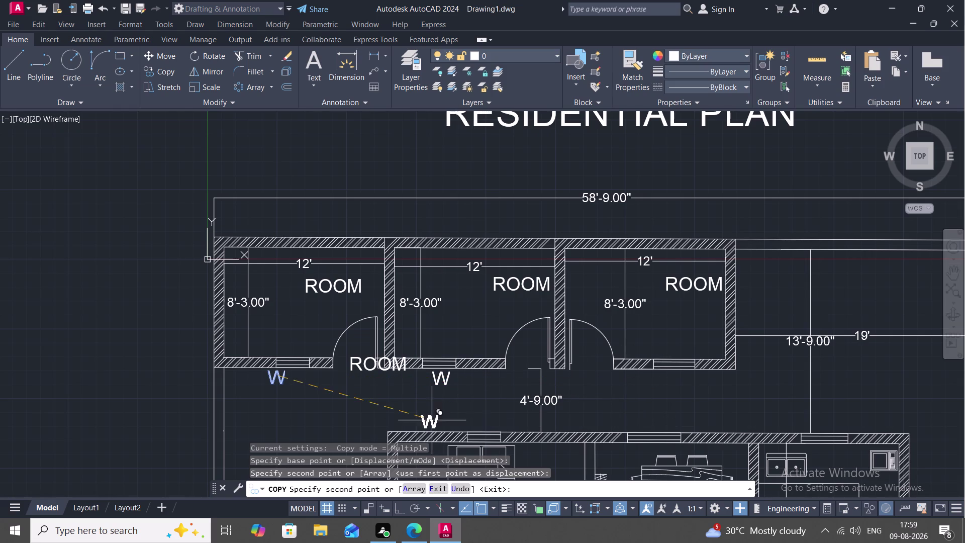
click(653, 422)
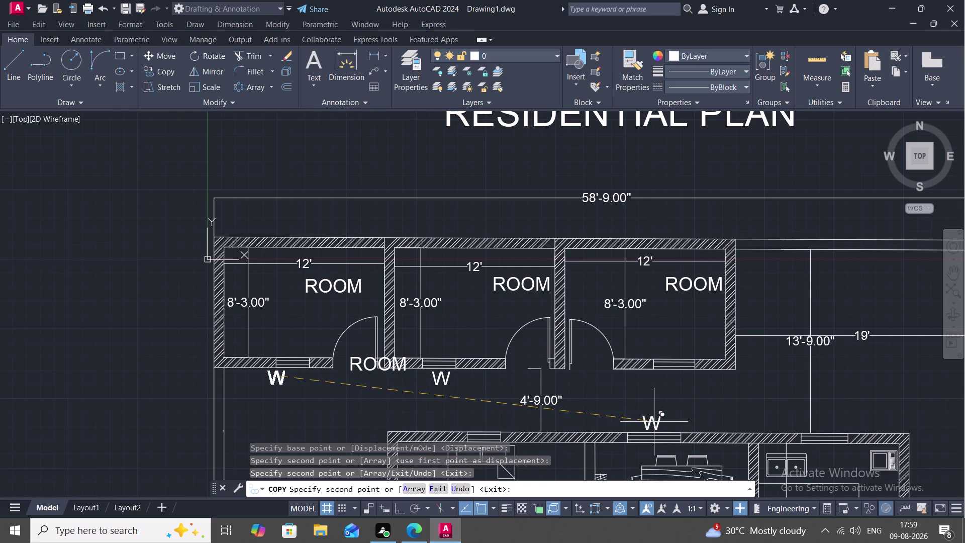
click(824, 420)
key(Escape)
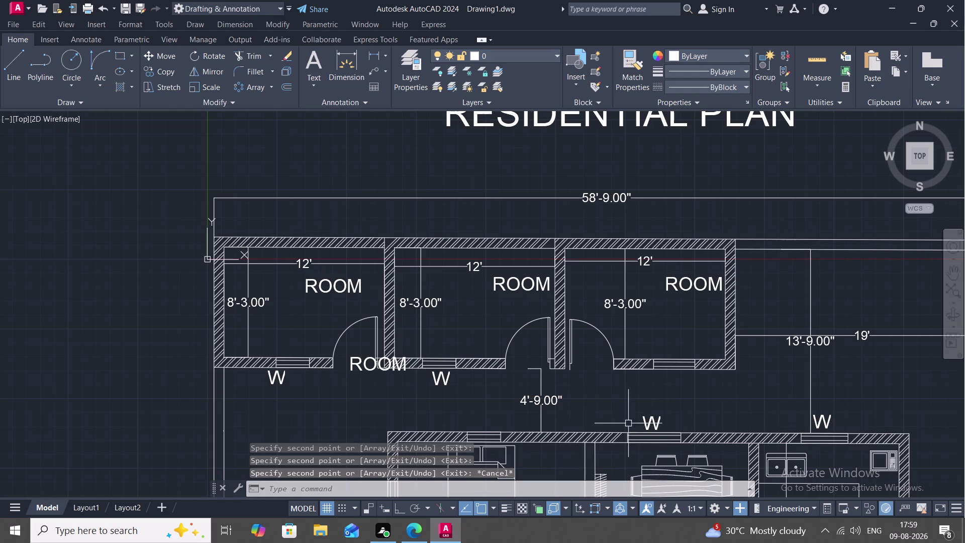
Edit the copied labels to W1 (middle lower), W2 (right lower) and W3 (second room).
double_click(645, 423)
click(666, 424)
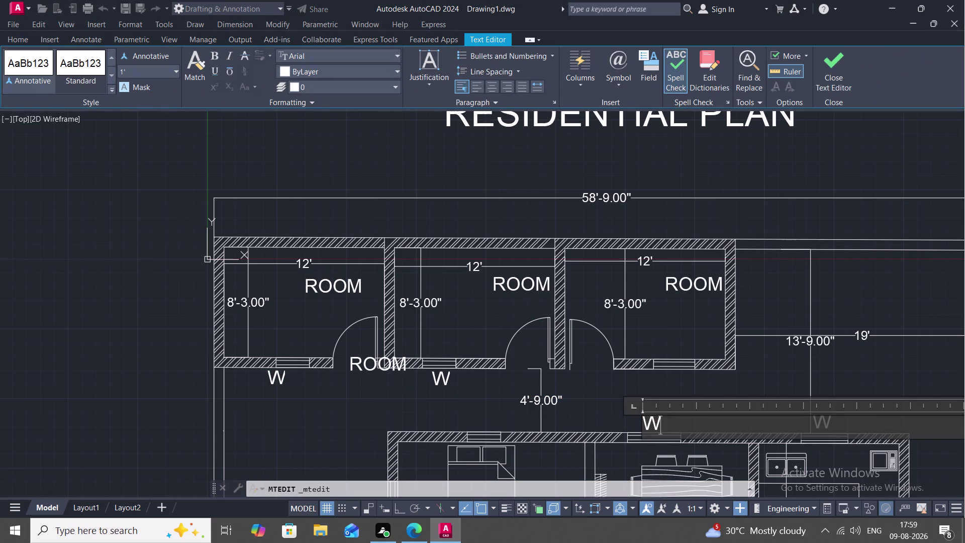
key(1)
click(620, 416)
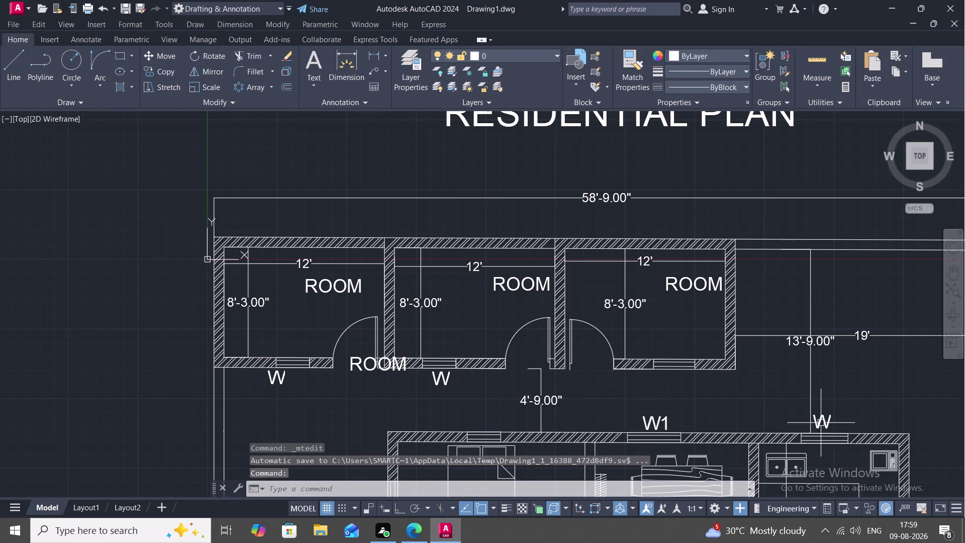
click(821, 423)
click(814, 424)
click(827, 420)
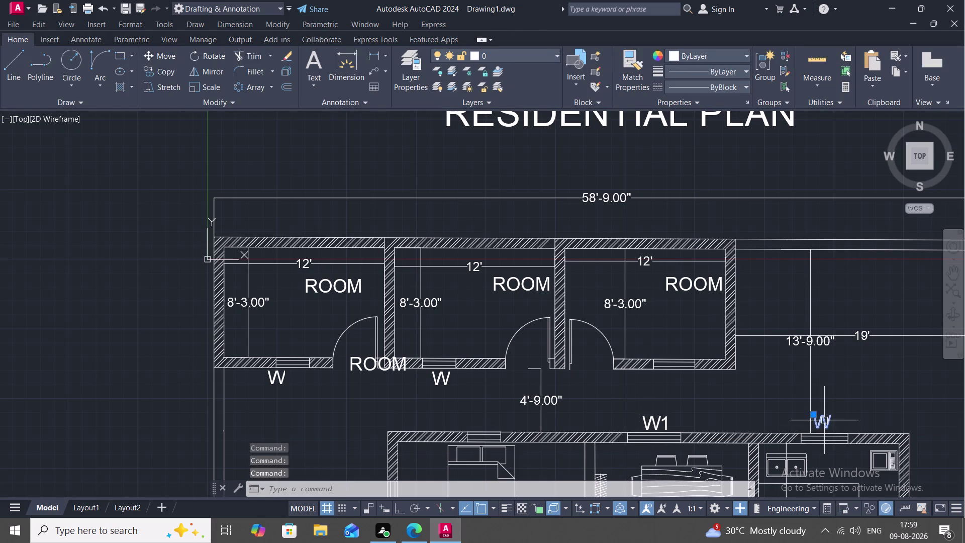
key(Escape)
double_click(825, 420)
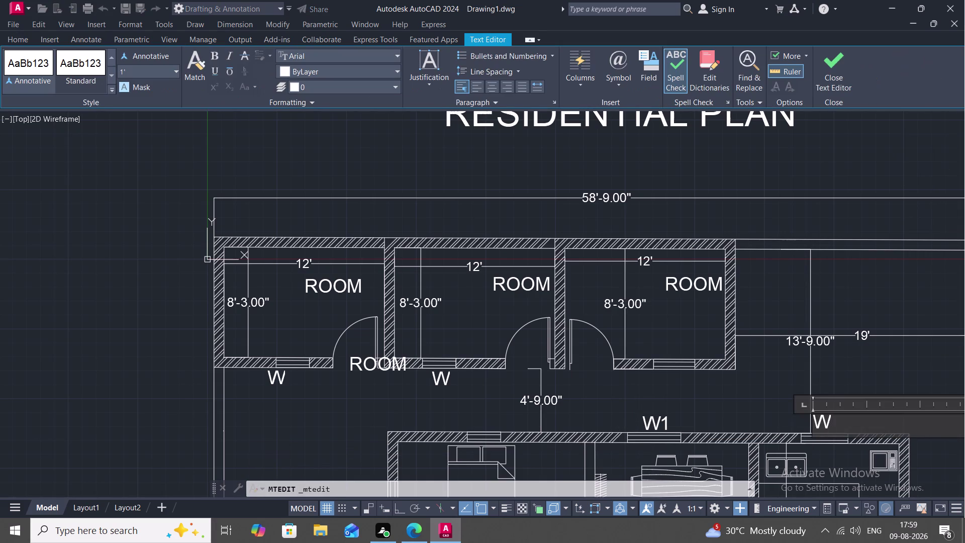
click(834, 417)
key(2)
click(793, 410)
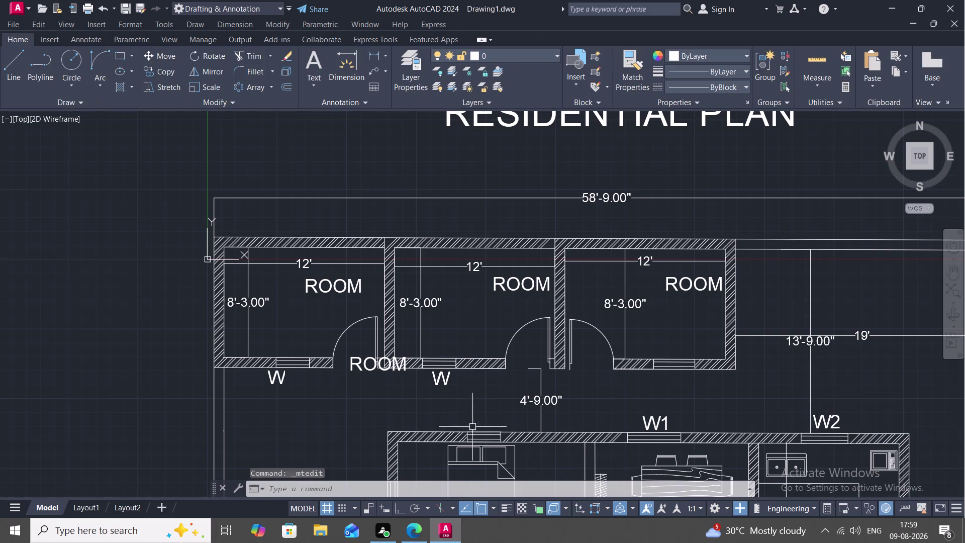
double_click(441, 377)
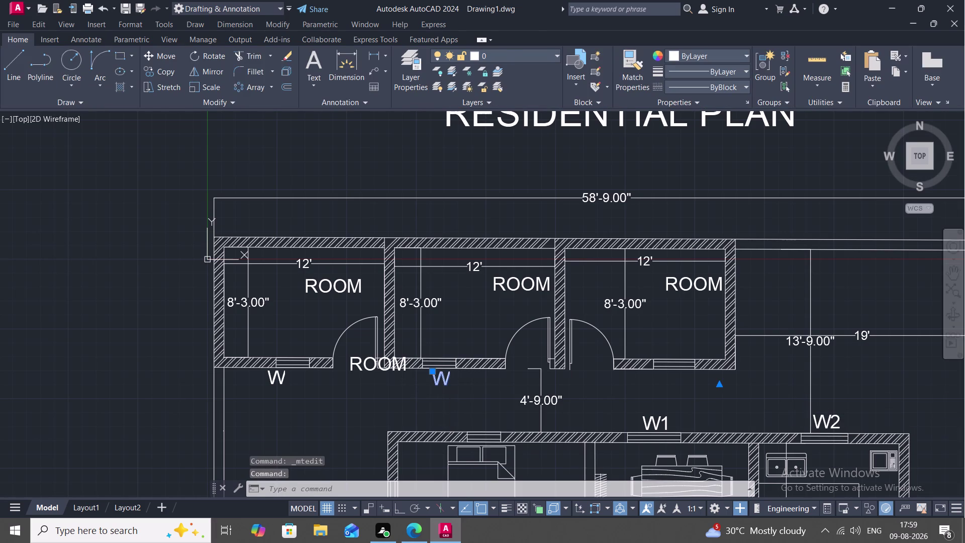
key(3)
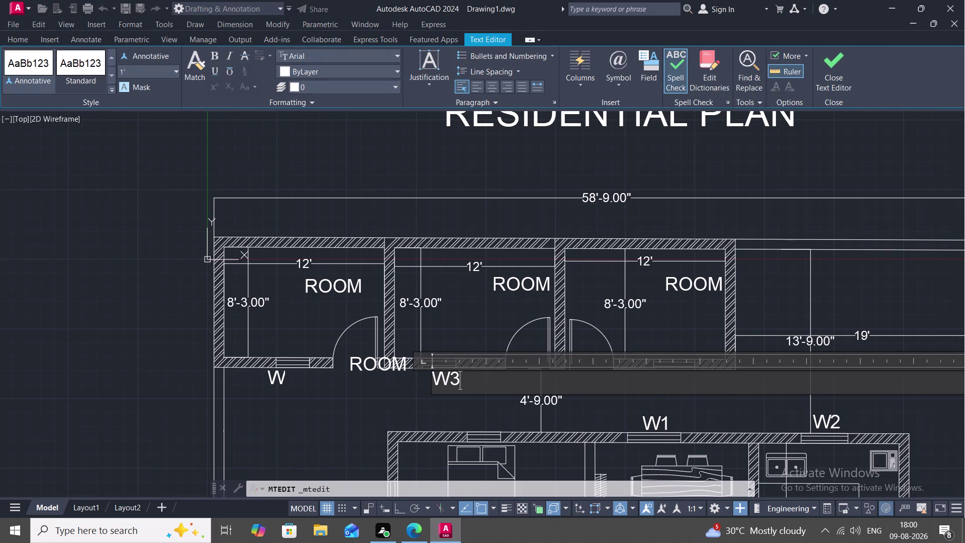
click(439, 396)
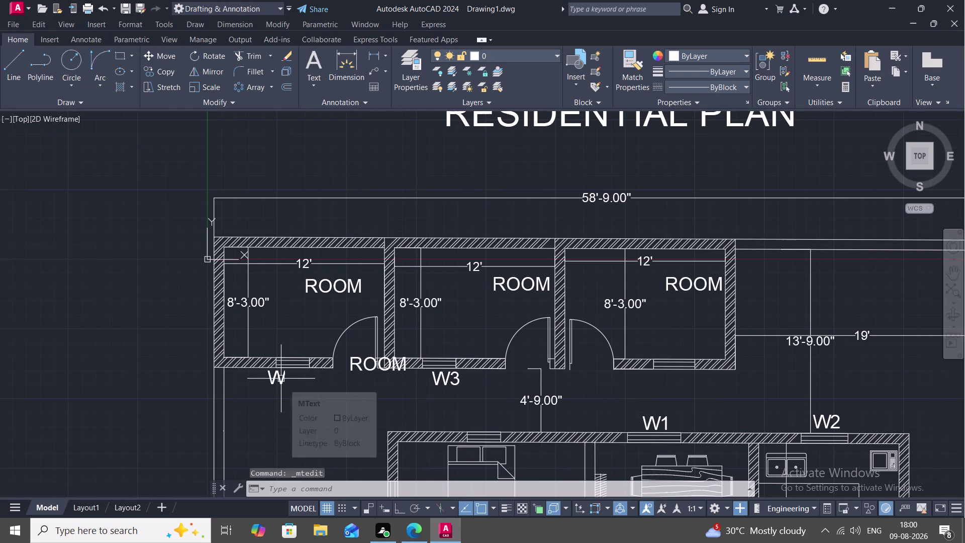
Change the ROOM label by the door to D2 and delete the leftover W.
double_click(358, 364)
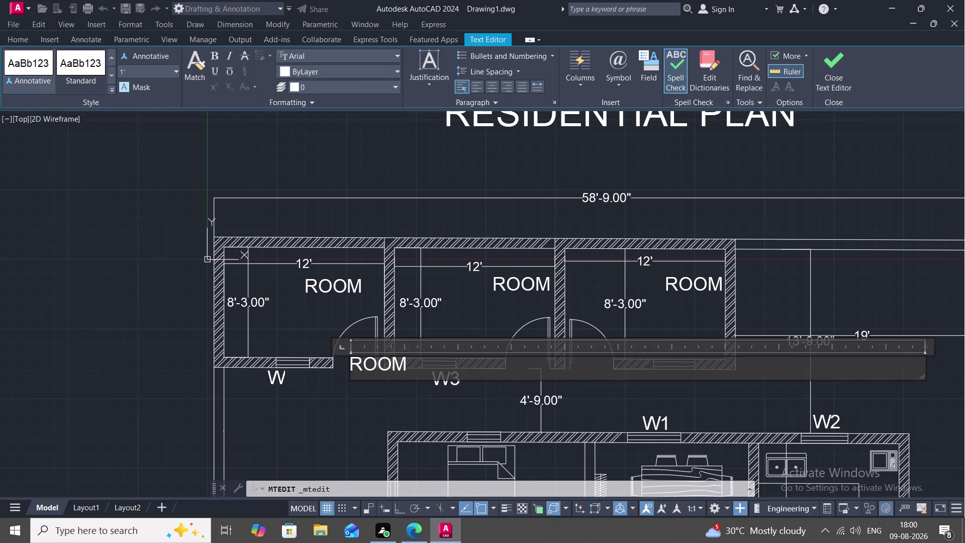
click(406, 365)
key(BackSpace)
key(BackSpace)
key(BackSpace)
key(BackSpace)
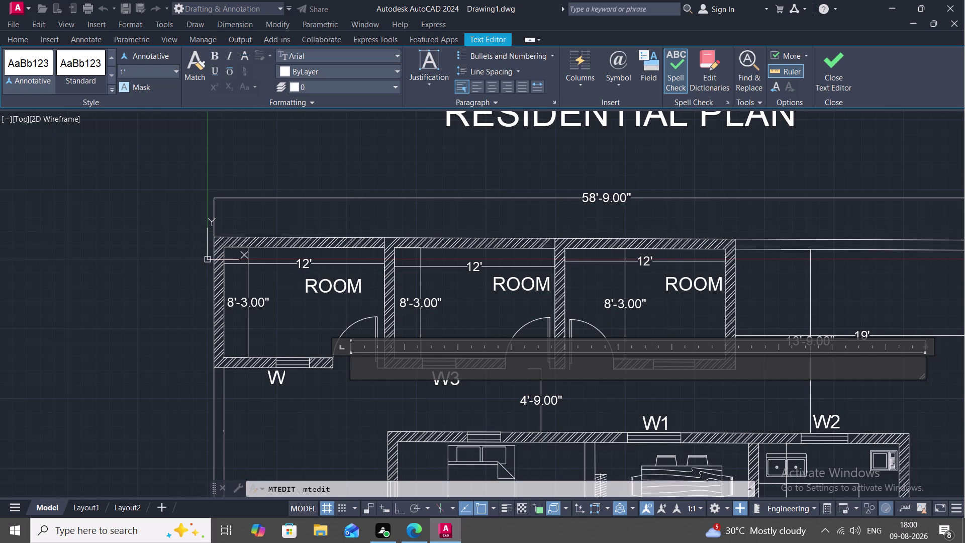
key(d)
key(2)
click(374, 397)
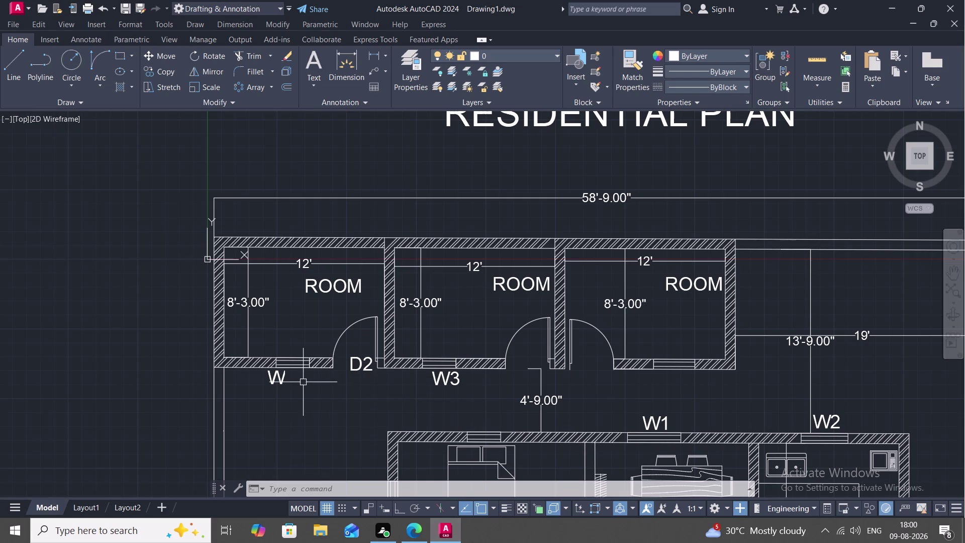
click(279, 379)
key(Delete)
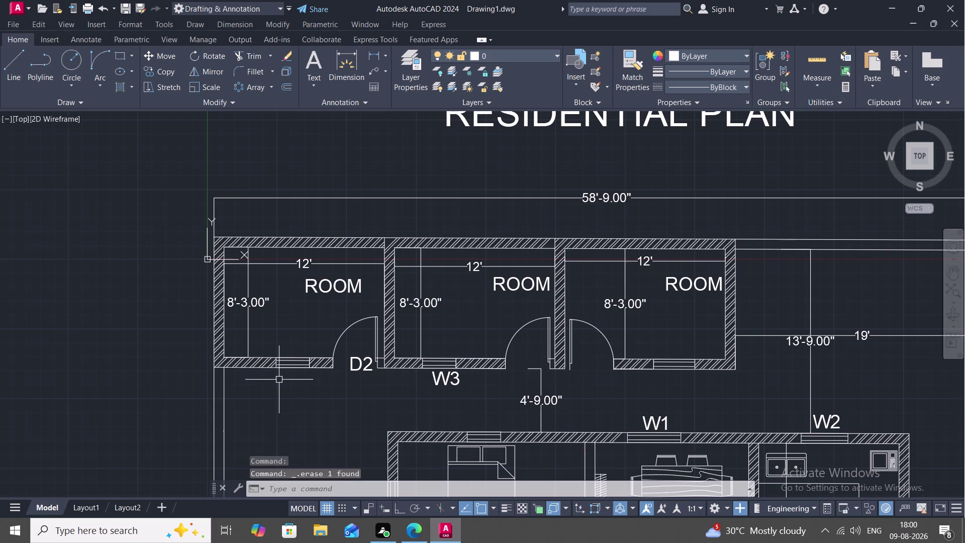
Copy the W3 label under the first and third rooms' windows and above the lower-left window.
key(c)
text(O)
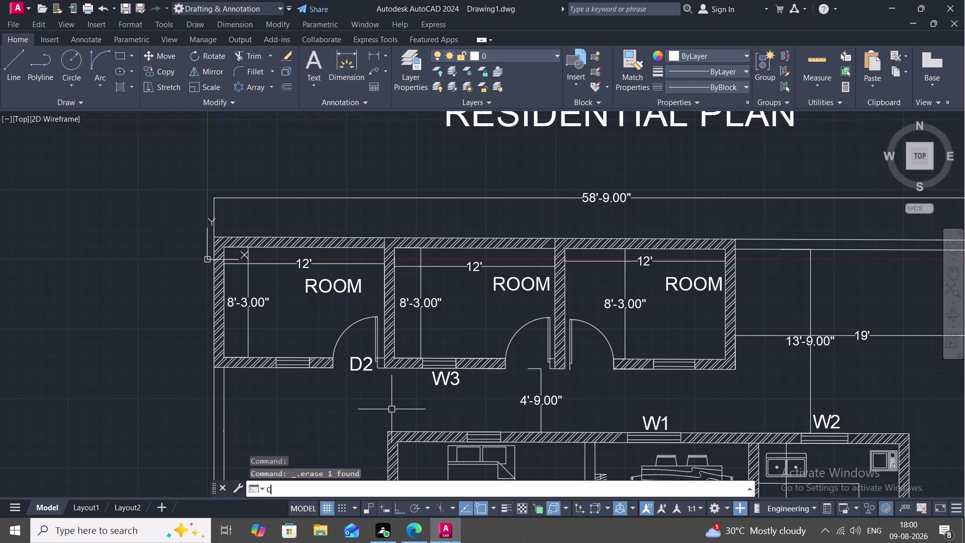
key(space)
click(441, 382)
right_click(441, 382)
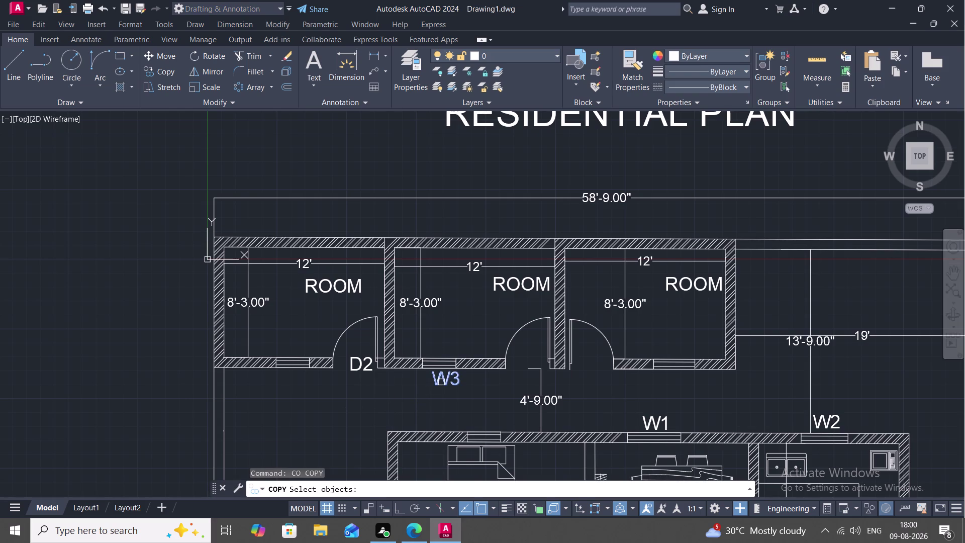
click(441, 382)
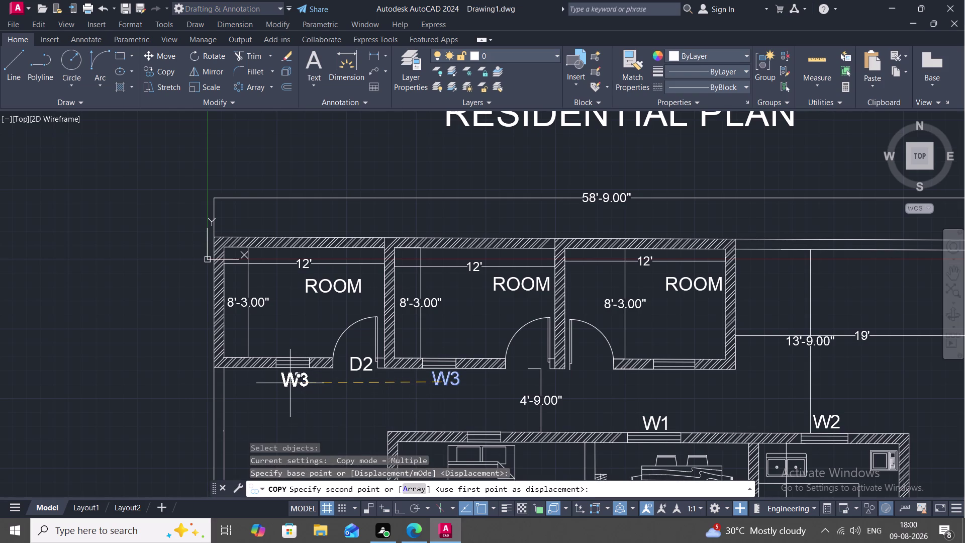
click(290, 381)
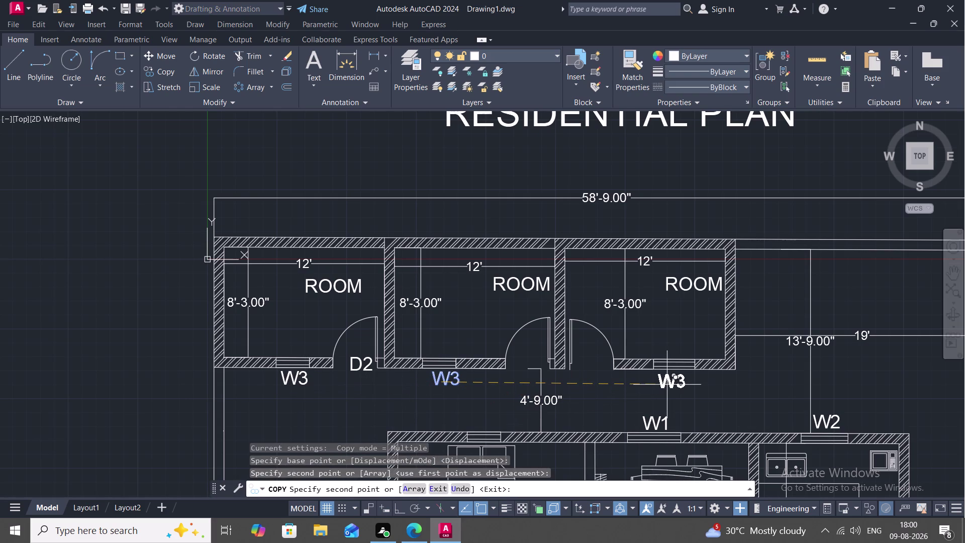
click(673, 383)
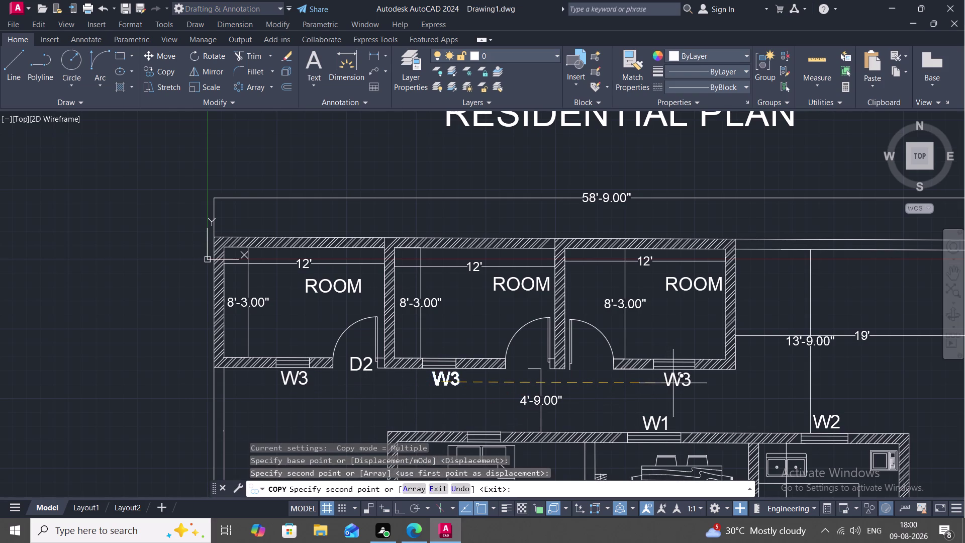
click(480, 425)
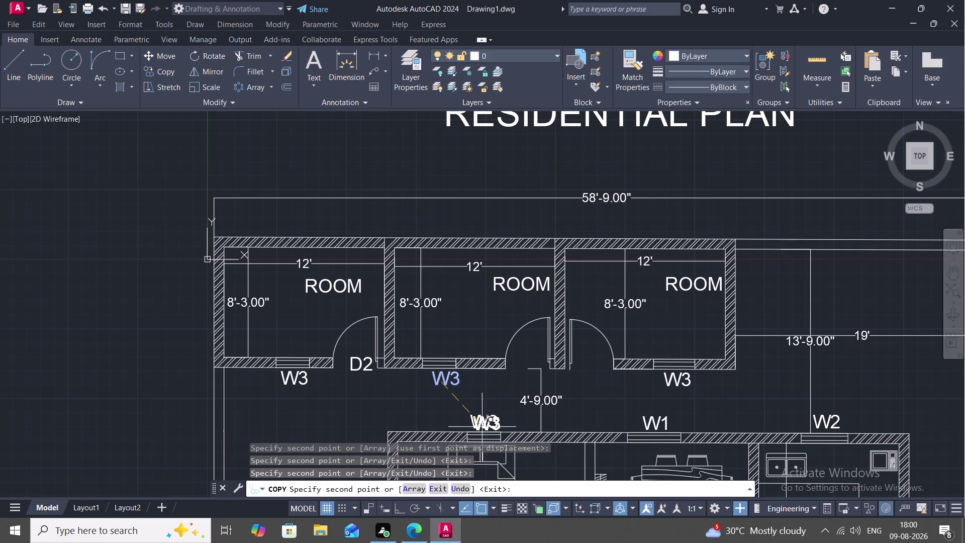
middle_drag(483, 427, 482, 418)
middle_drag(480, 372, 488, 218)
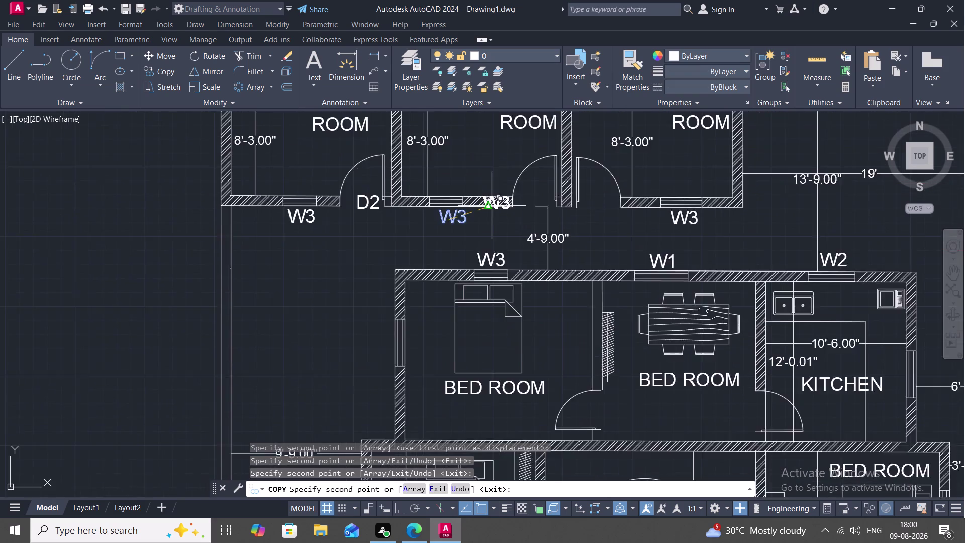
scroll(down, 3)
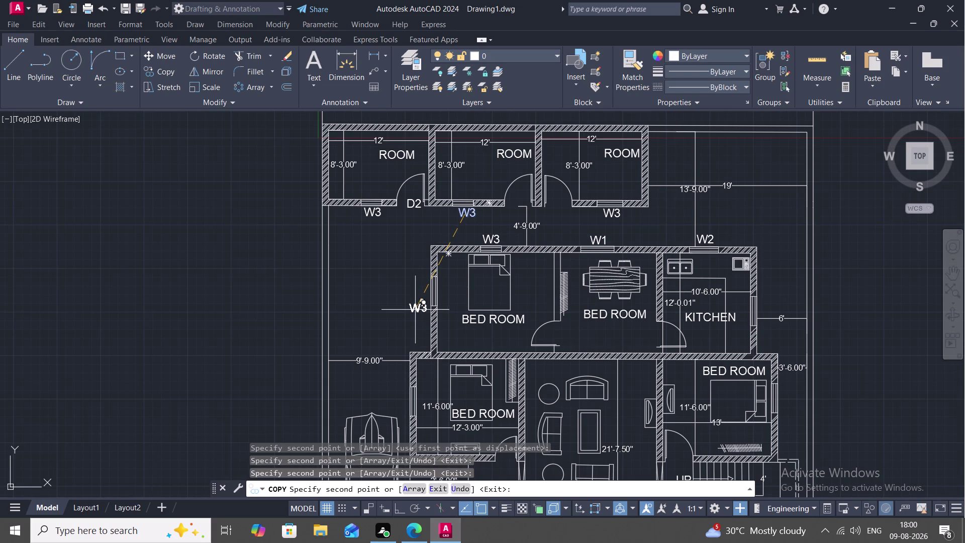
key(Escape)
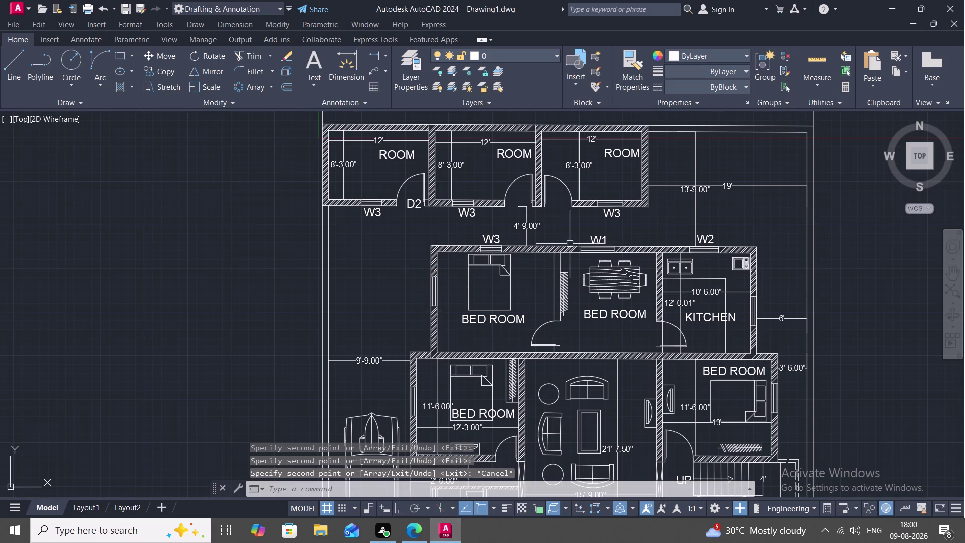
Copy the W2 label to the upper and lower bed rooms' left windows.
text(CO)
key(space)
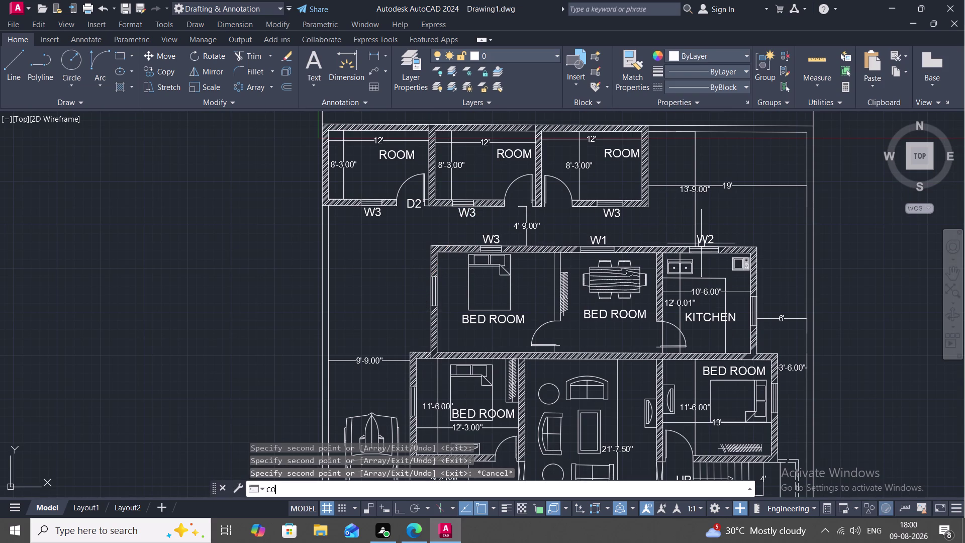
click(707, 240)
right_click(707, 240)
click(707, 239)
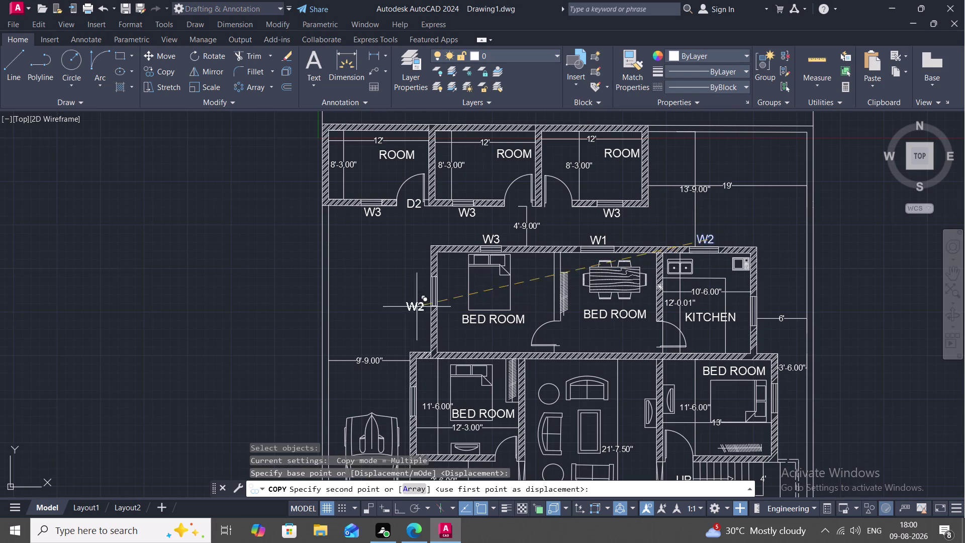
click(421, 291)
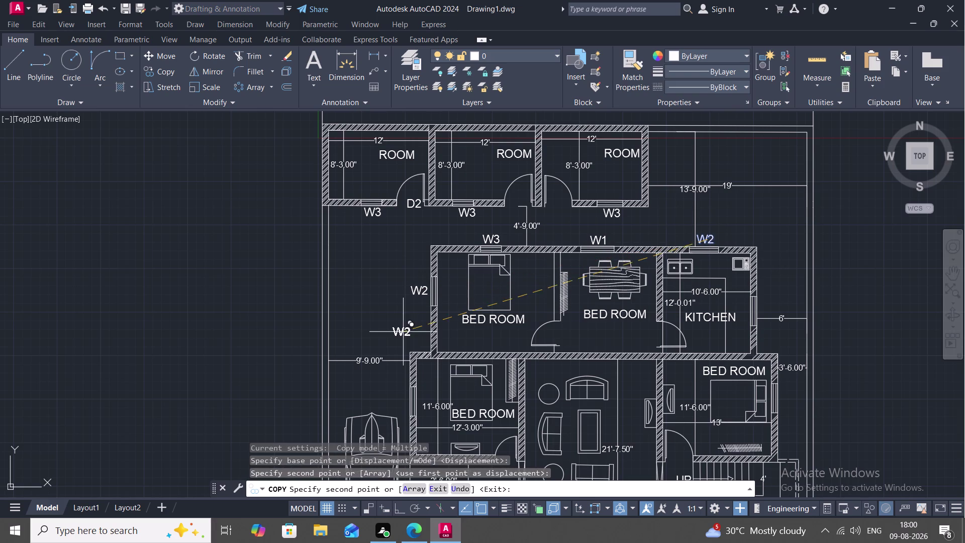
click(398, 401)
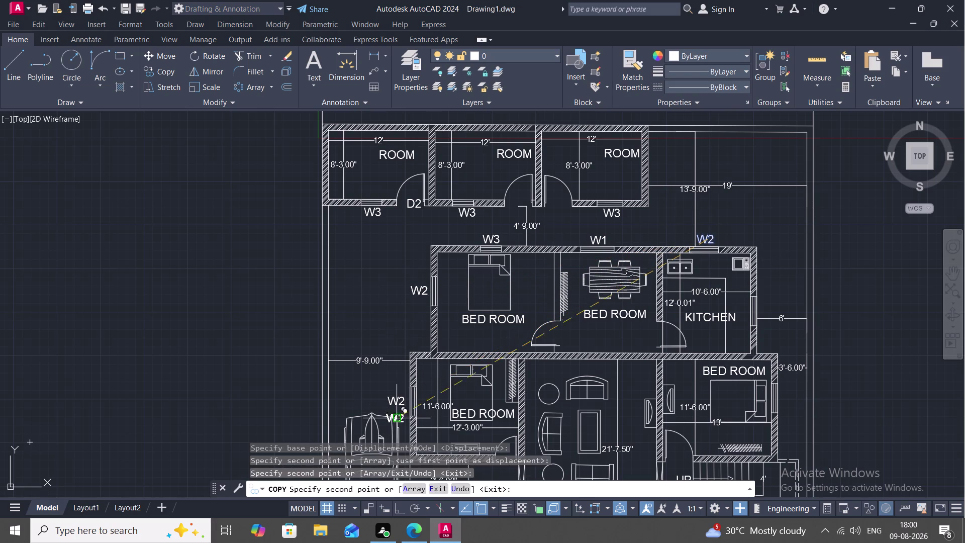
middle_drag(419, 436, 401, 375)
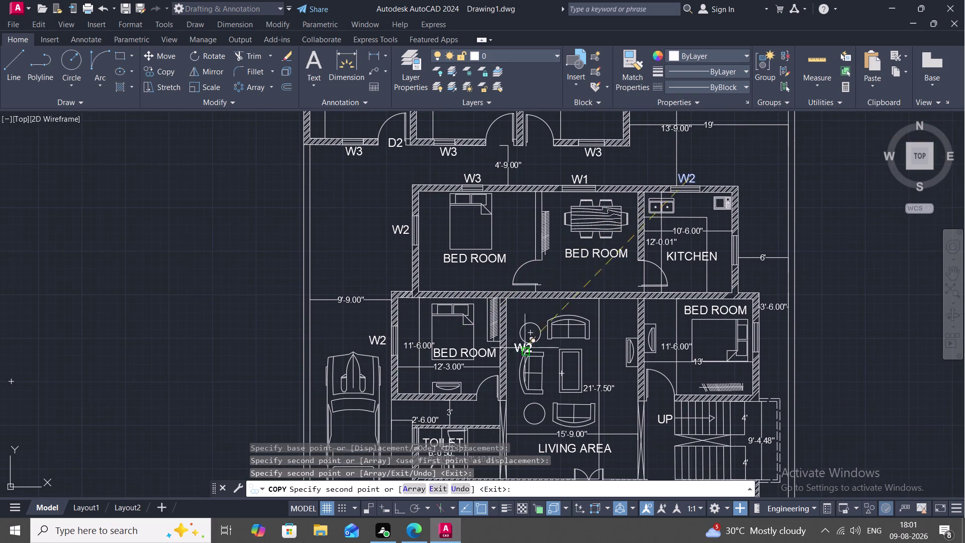
Add W2 copies at the kitchen's right-wall window and the right bed room's window.
click(752, 248)
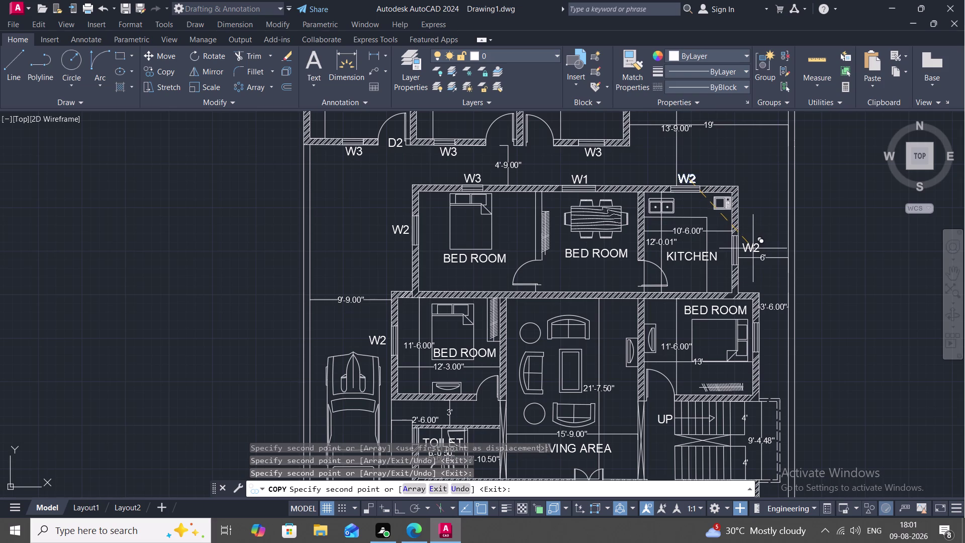
click(773, 335)
middle_drag(760, 379, 718, 272)
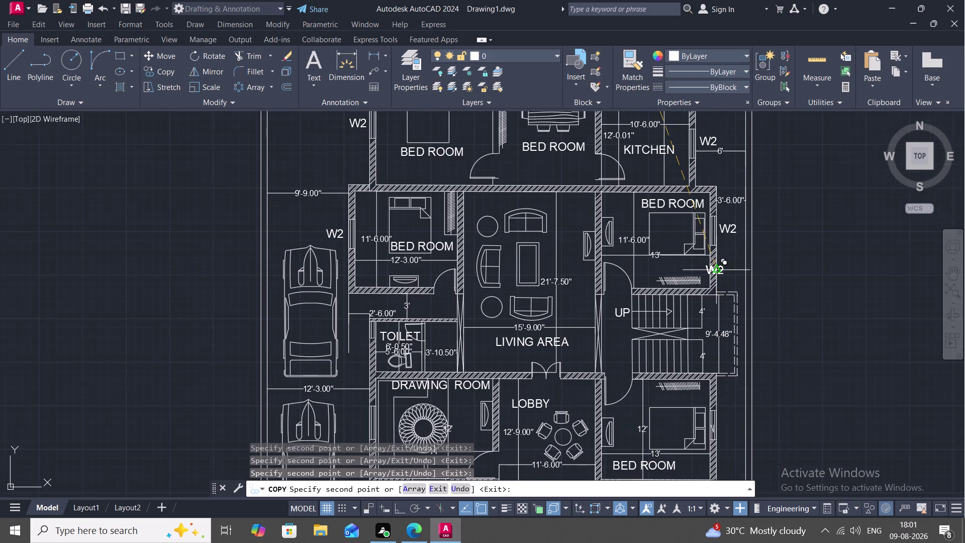
click(729, 424)
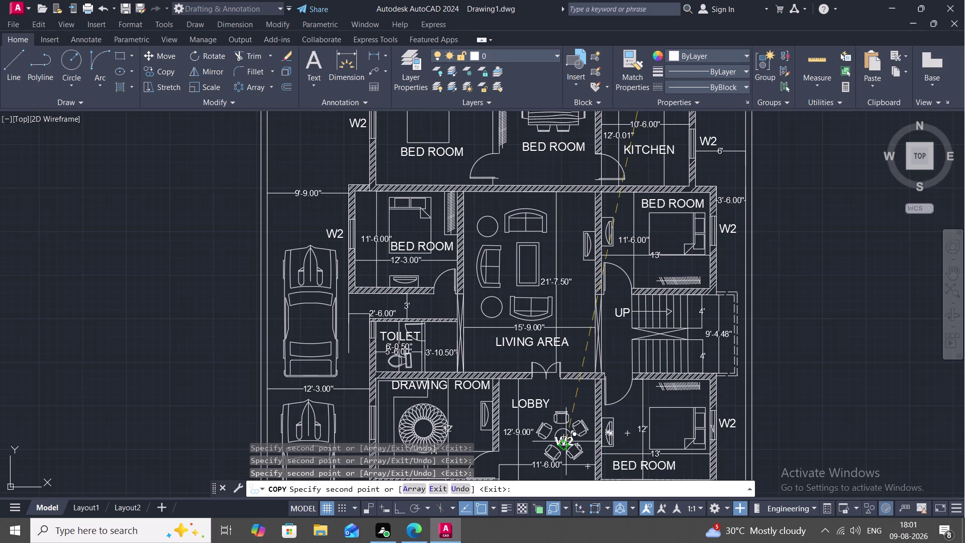
middle_drag(566, 441, 584, 294)
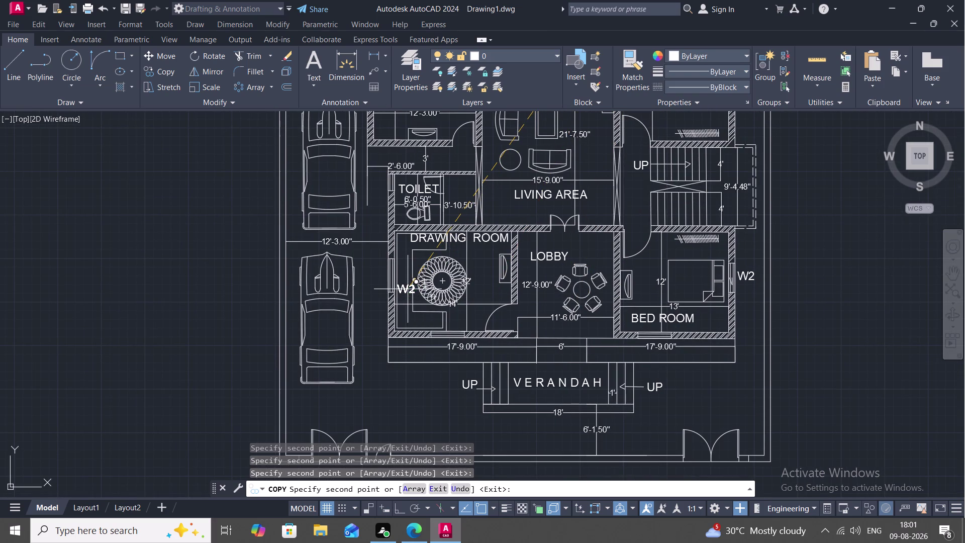
End the W2 copying and zoom out to view the whole floor plan.
key(Escape)
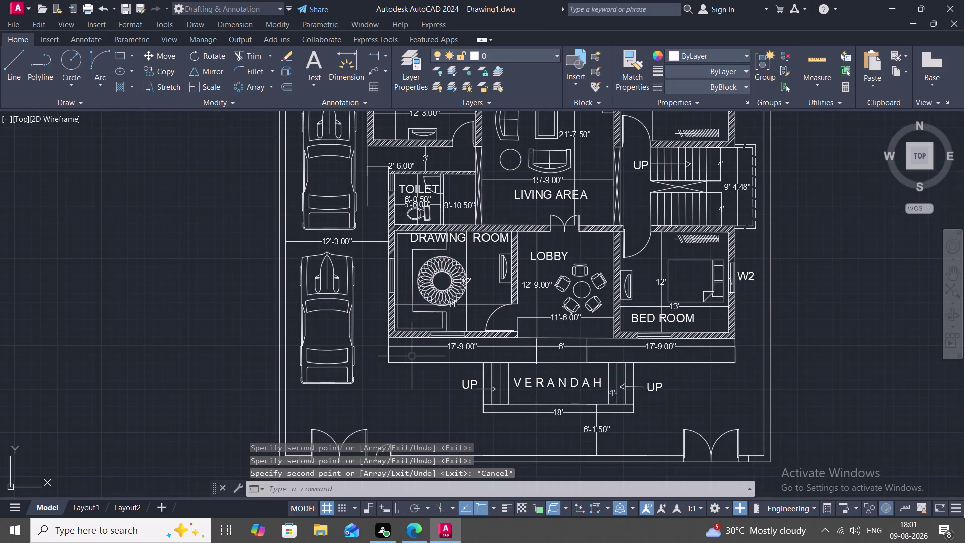
scroll(down, 3)
middle_click(412, 356)
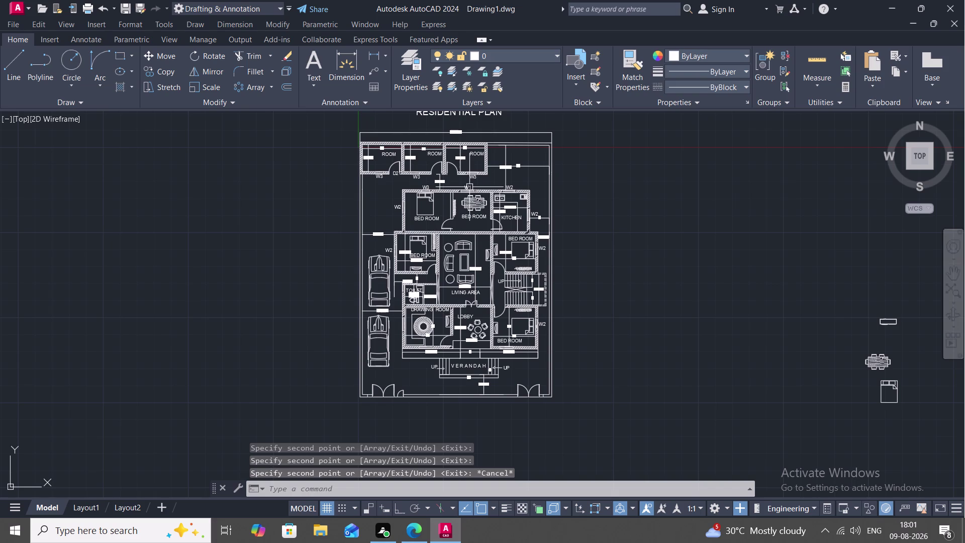
key(c)
key(o)
scroll(up, 3)
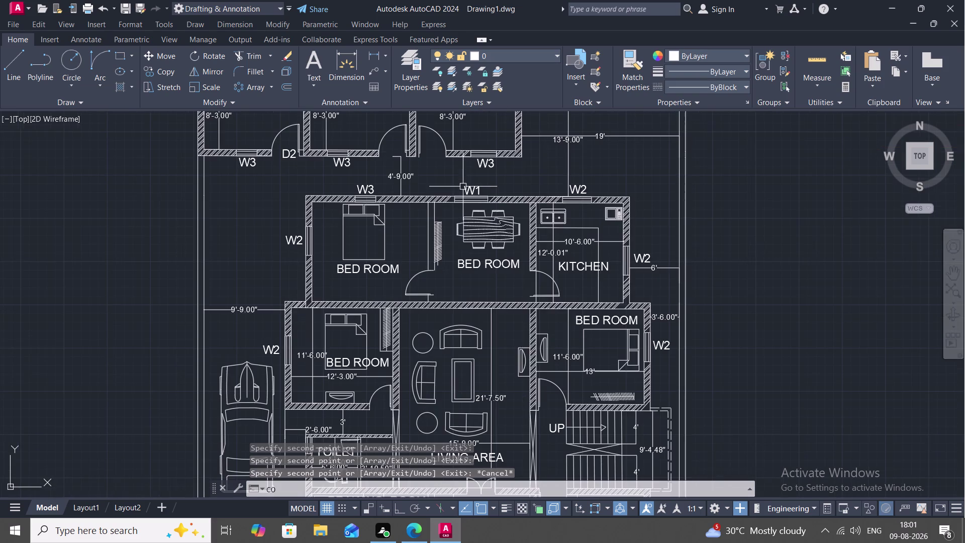
Copy the W1 label to the drawing room's front and left windows.
key(space)
key(space)
click(472, 193)
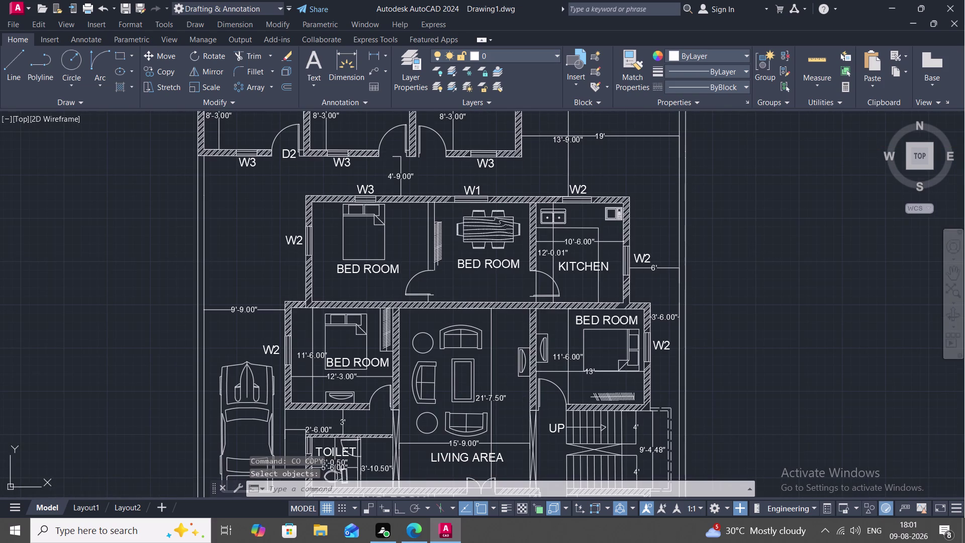
text(CO)
key(space)
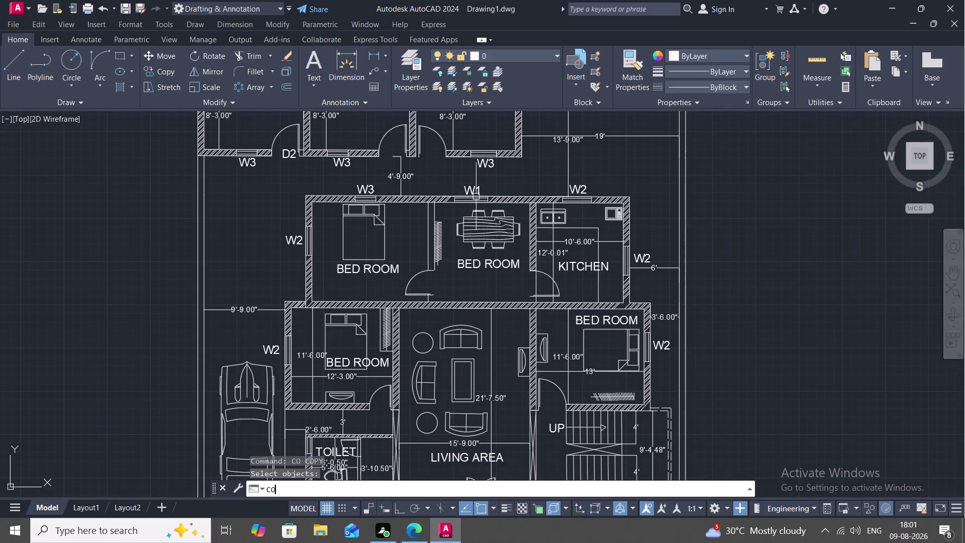
click(476, 188)
right_click(476, 189)
click(476, 189)
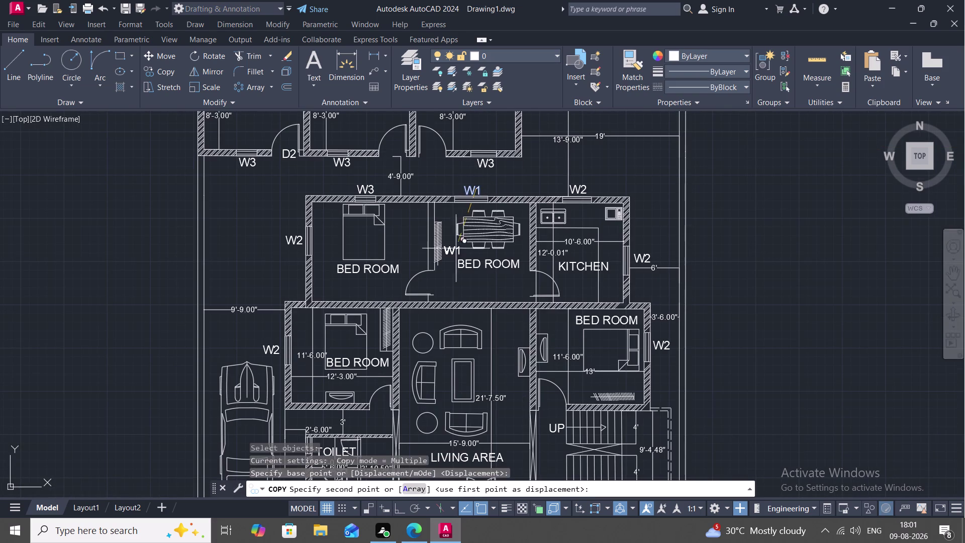
middle_drag(447, 287, 467, 107)
scroll(down, 3)
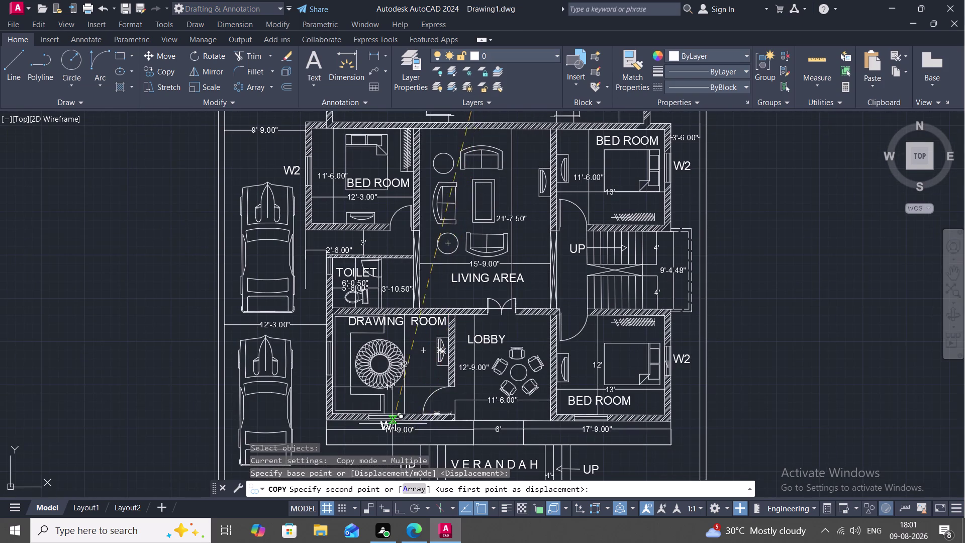
scroll(up, 3)
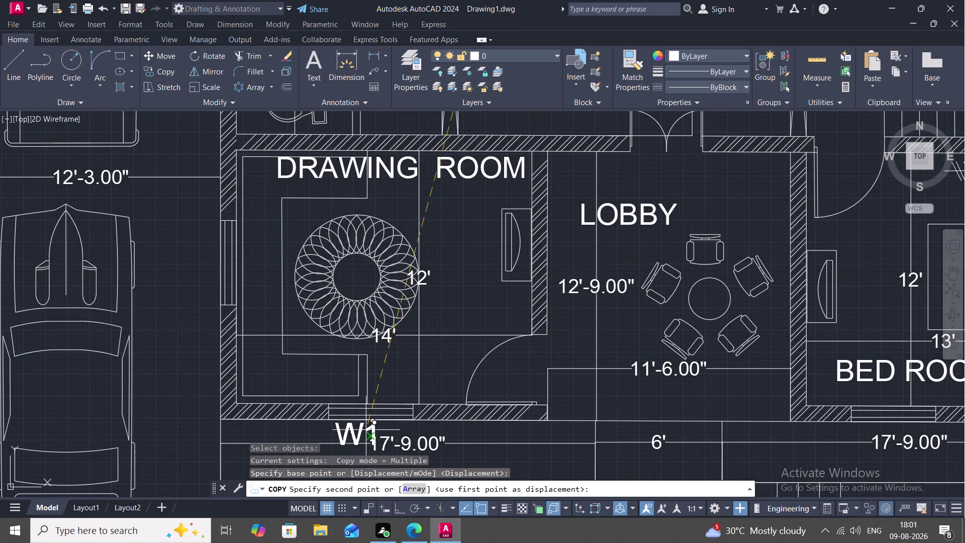
click(361, 428)
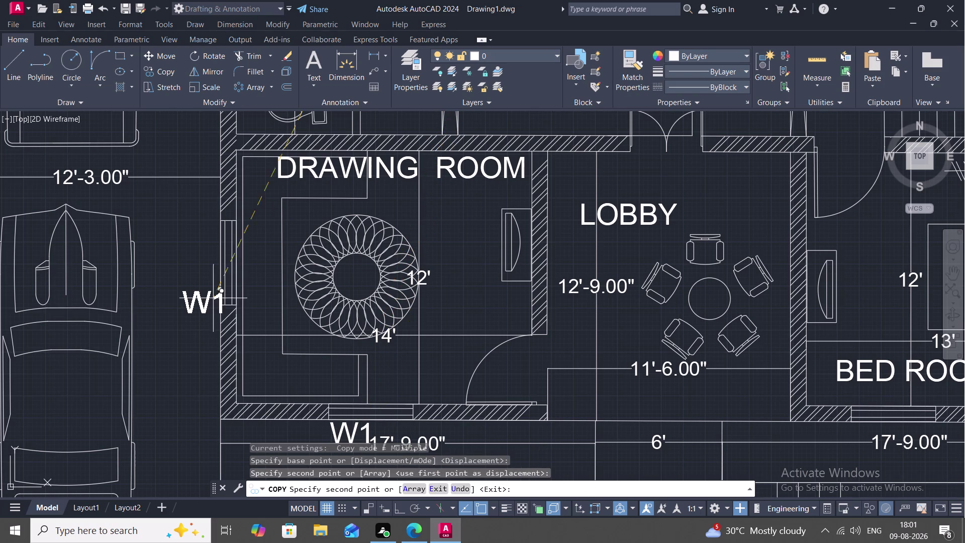
click(204, 260)
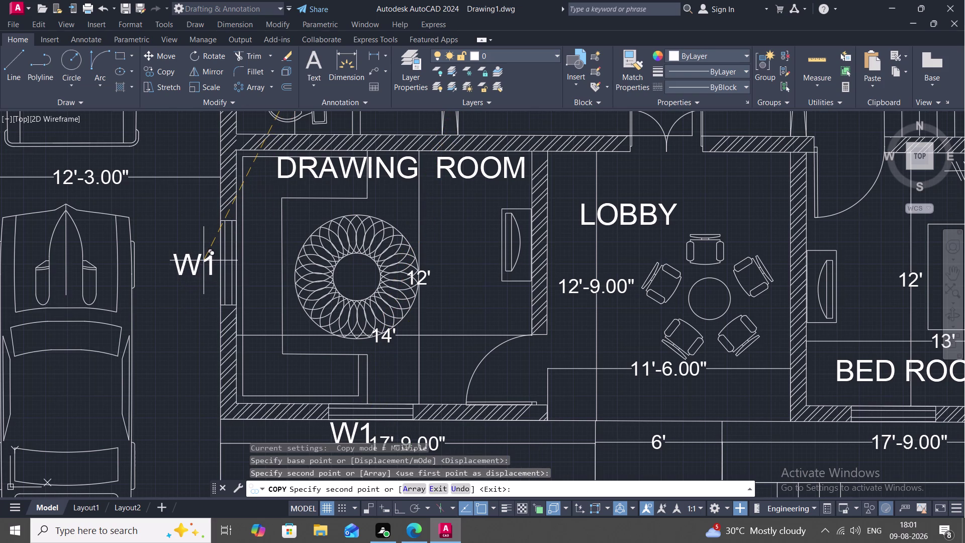
Place W1 at the lower bed room's front window and select the overlapped dimension.
middle_drag(889, 452, 767, 542)
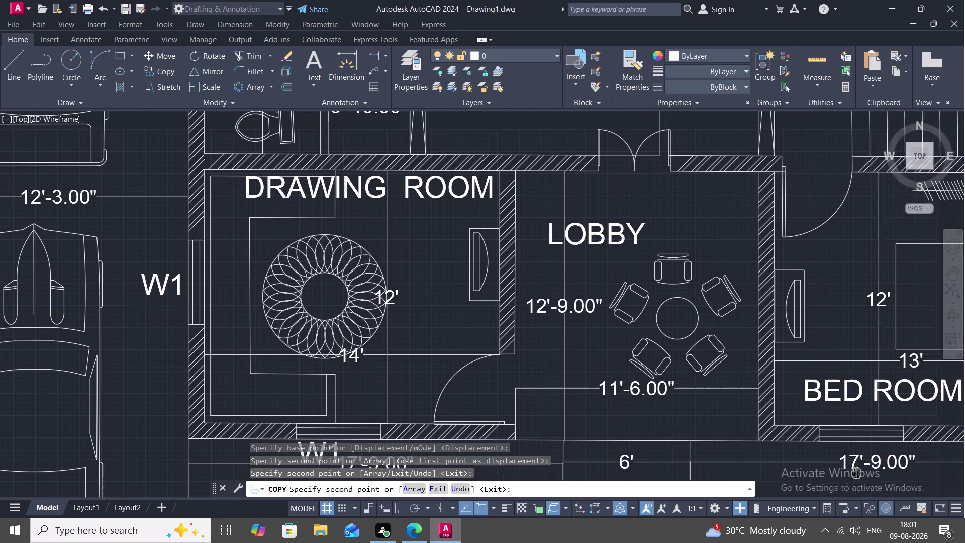
middle_drag(767, 542, 757, 542)
middle_drag(827, 456, 756, 200)
scroll(down, 3)
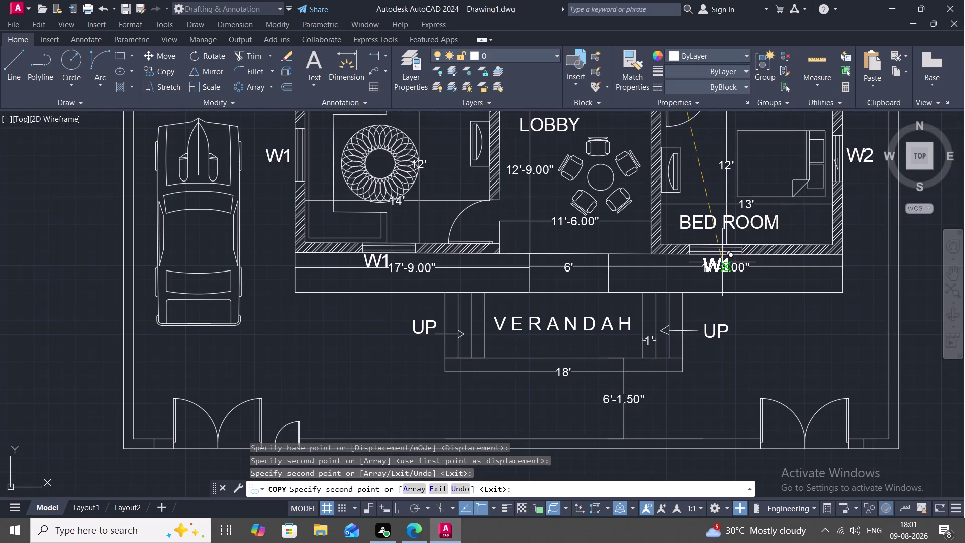
click(722, 259)
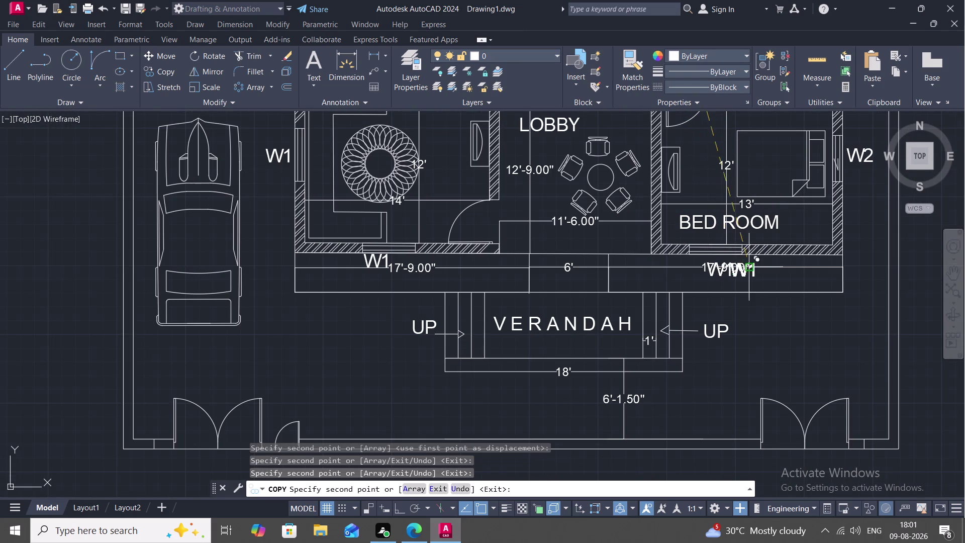
key(Escape)
click(747, 263)
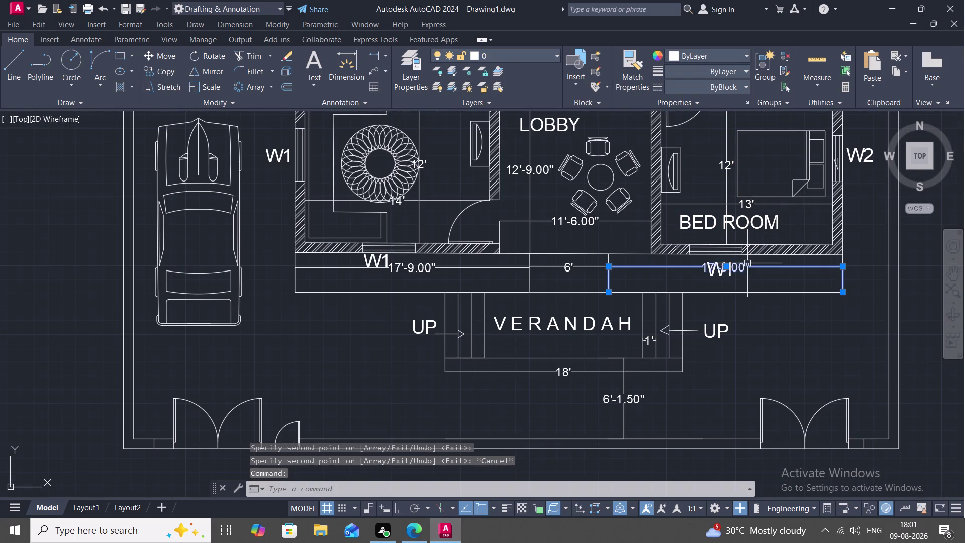